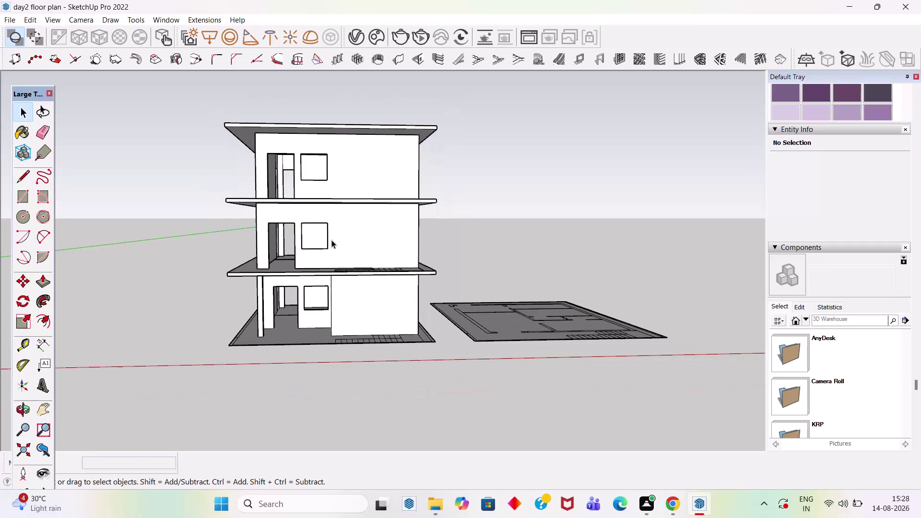
Orbit and zoom in until the ground-floor stair tread lines fill the view.
middle_drag(339, 217, 350, 262)
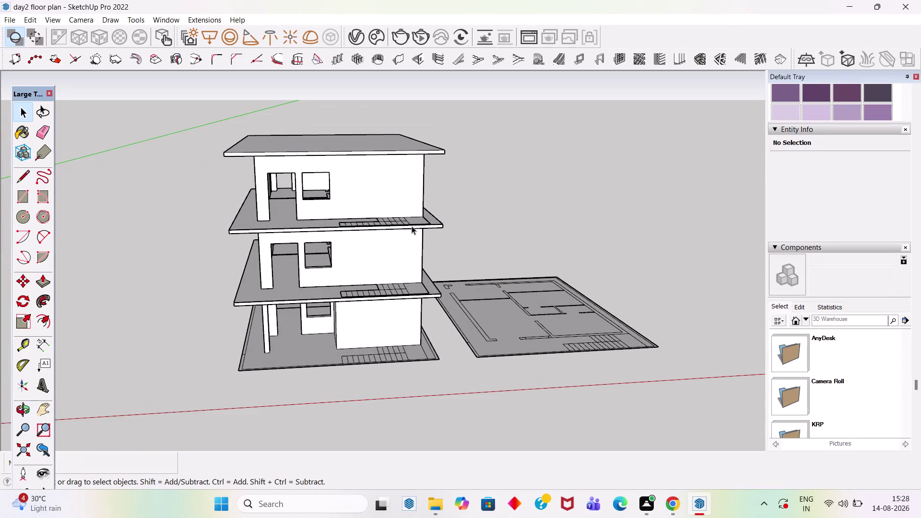
scroll(up, 3)
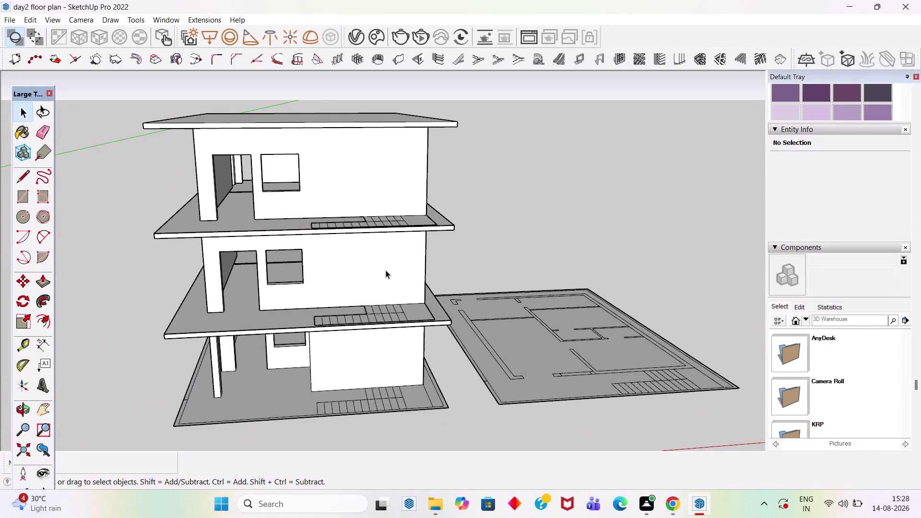
middle_drag(403, 234, 431, 270)
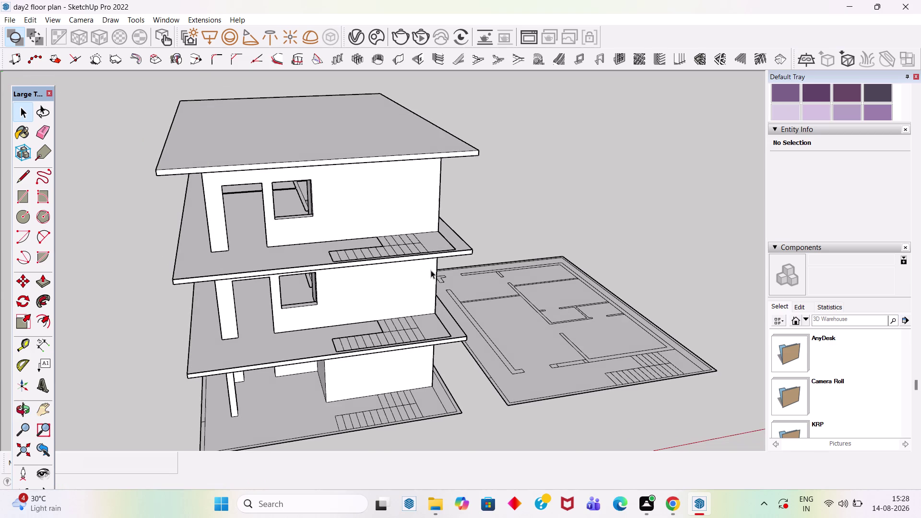
scroll(up, 3)
scroll(up, 3)
scroll(up, 3)
scroll(down, 3)
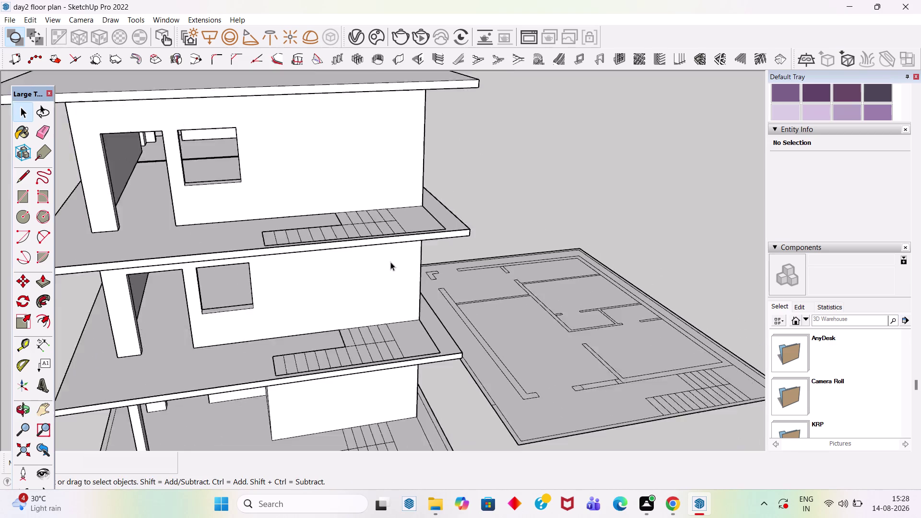
scroll(down, 3)
scroll(down, 3)
scroll(up, 3)
scroll(up, 3)
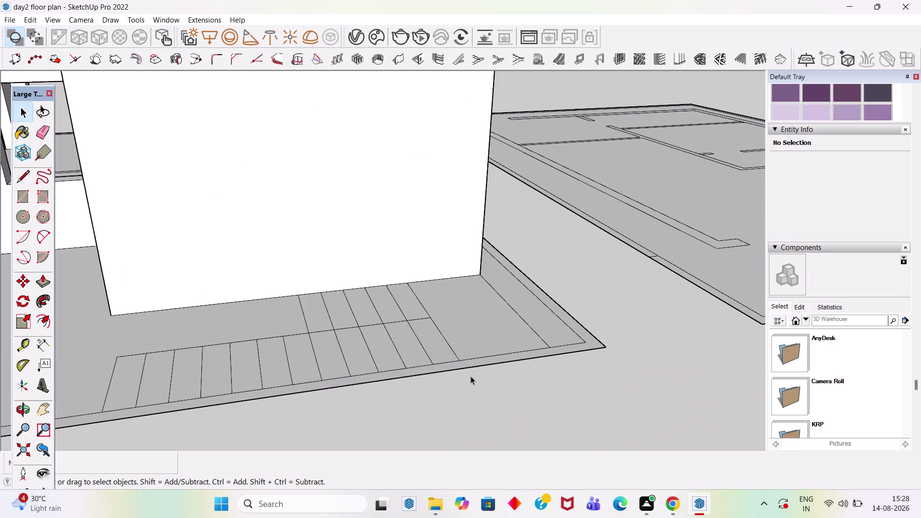
double_click(490, 361)
scroll(up, 3)
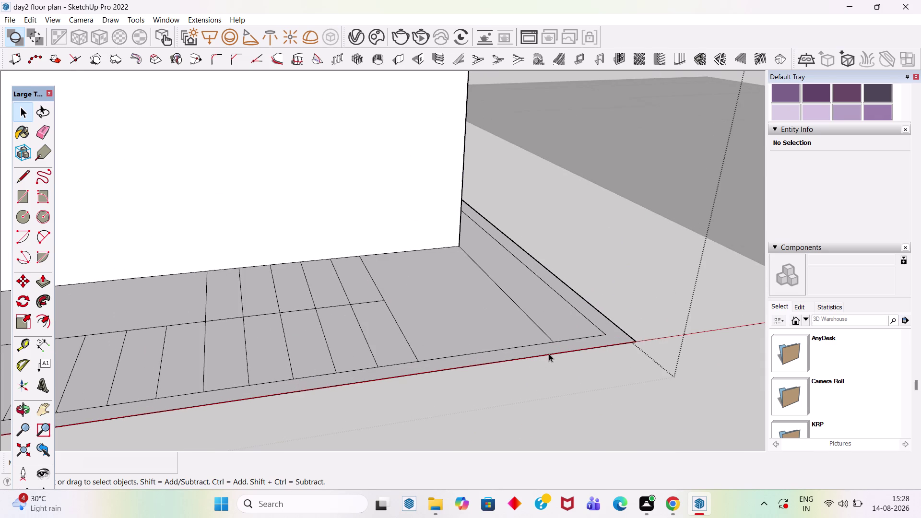
Select the ground-floor slab group, then clear the selection.
key(l)
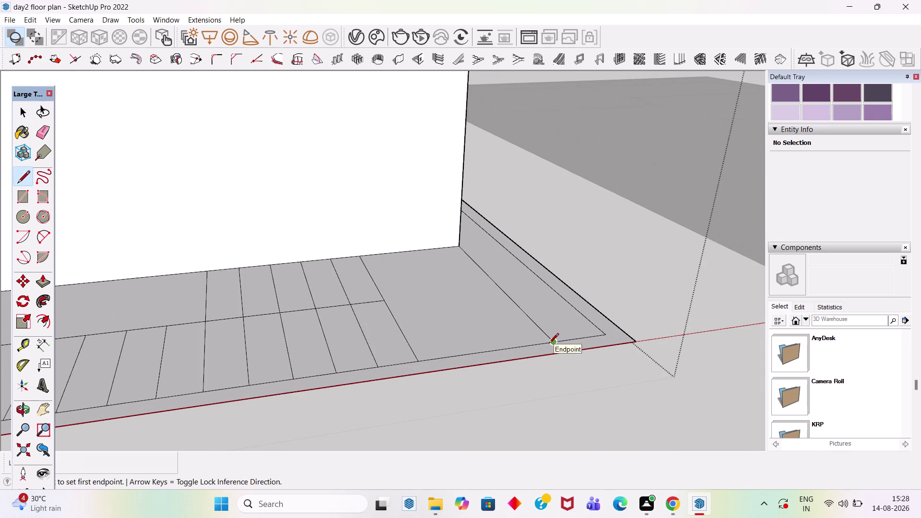
key(space)
scroll(down, 3)
click(493, 398)
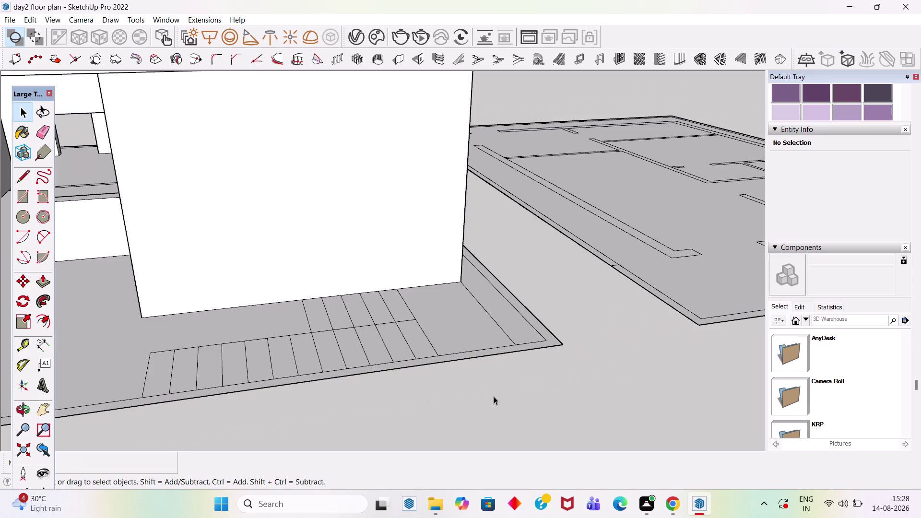
scroll(up, 3)
click(414, 347)
scroll(down, 3)
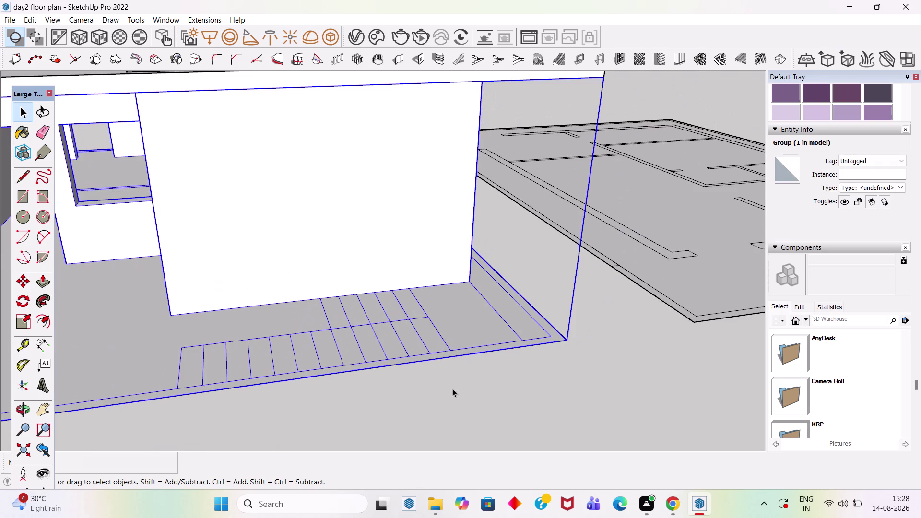
click(452, 388)
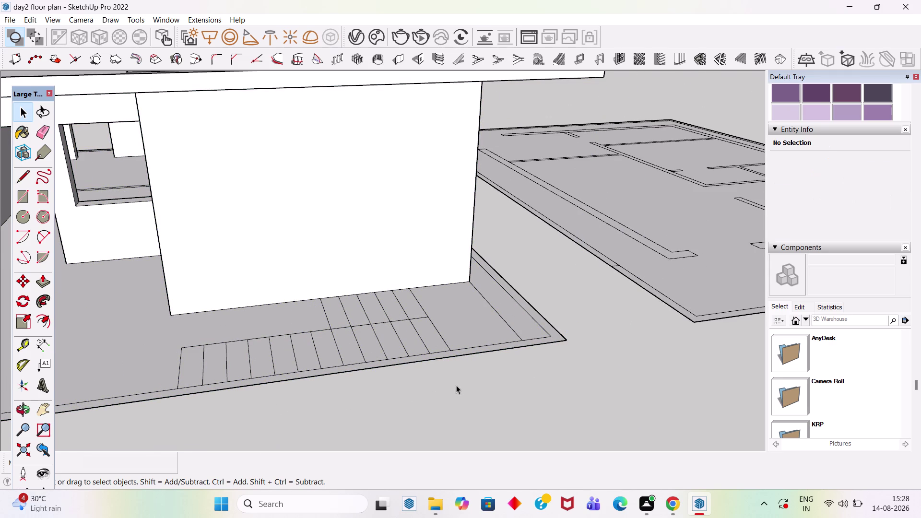
Draw a rectangle over the first tread and push/pull it up 7".
key(r)
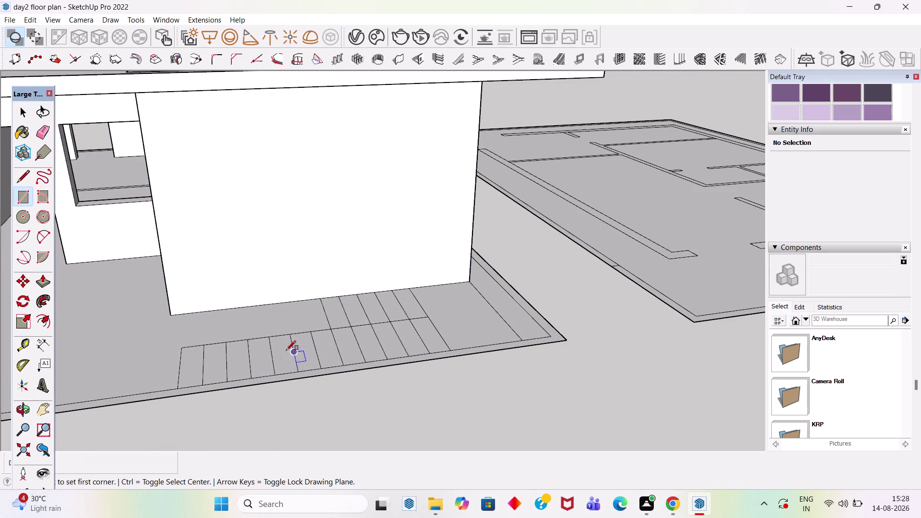
click(175, 388)
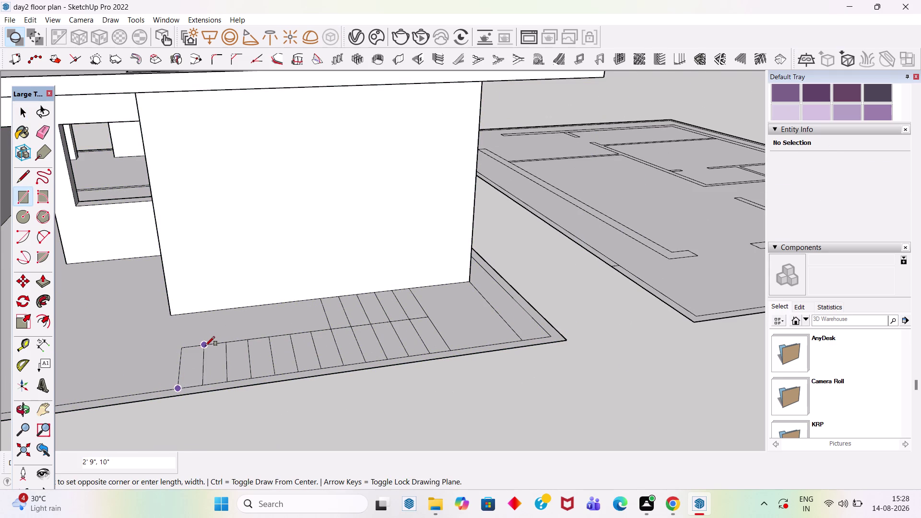
click(205, 346)
key(space)
key(p)
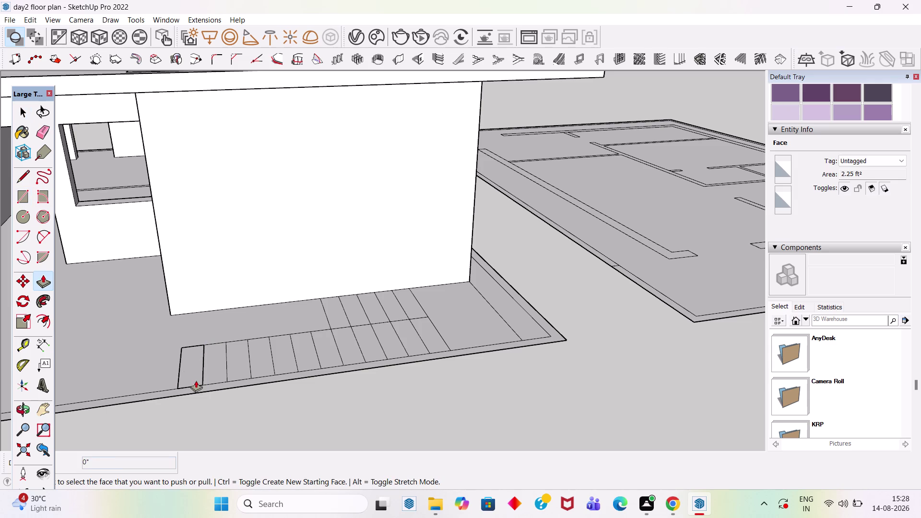
click(196, 380)
key(ctrl+z)
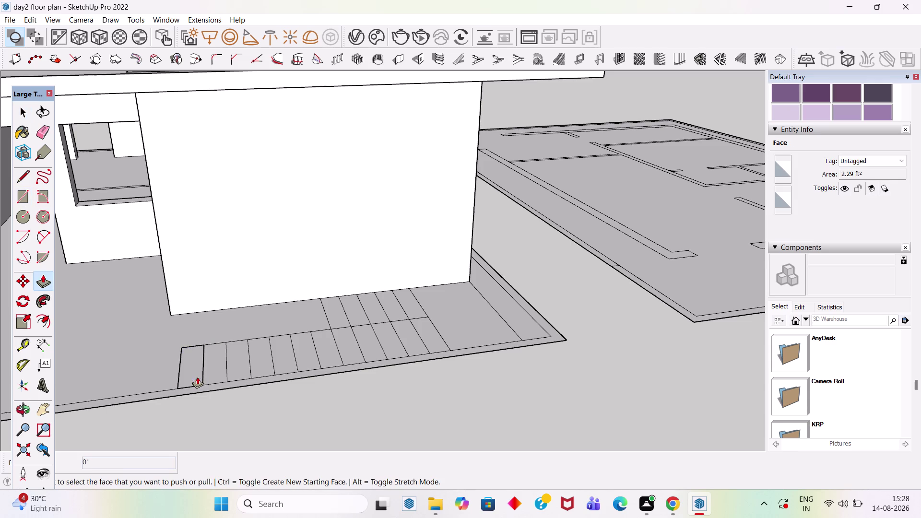
click(197, 382)
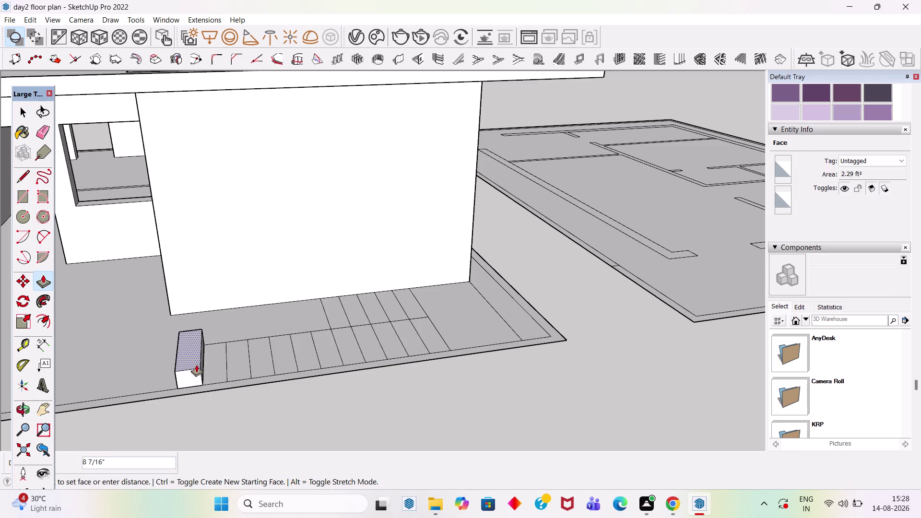
text(7")
key(Return)
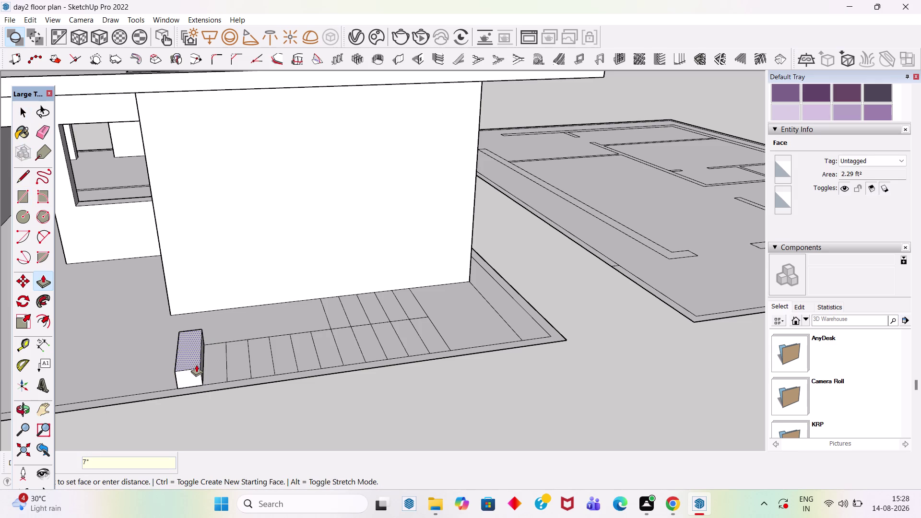
Select the whole step block and make it a group.
key(space)
triple_click(192, 373)
right_click(192, 372)
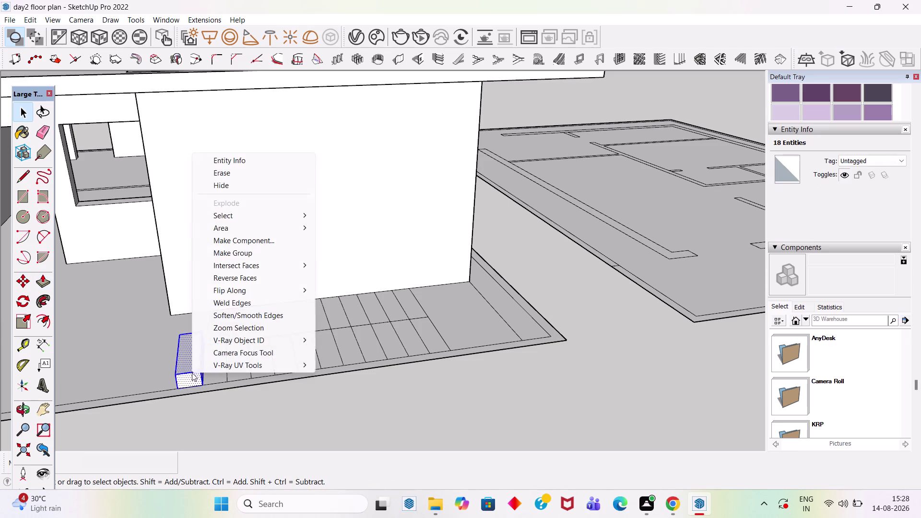
click(239, 255)
scroll(up, 3)
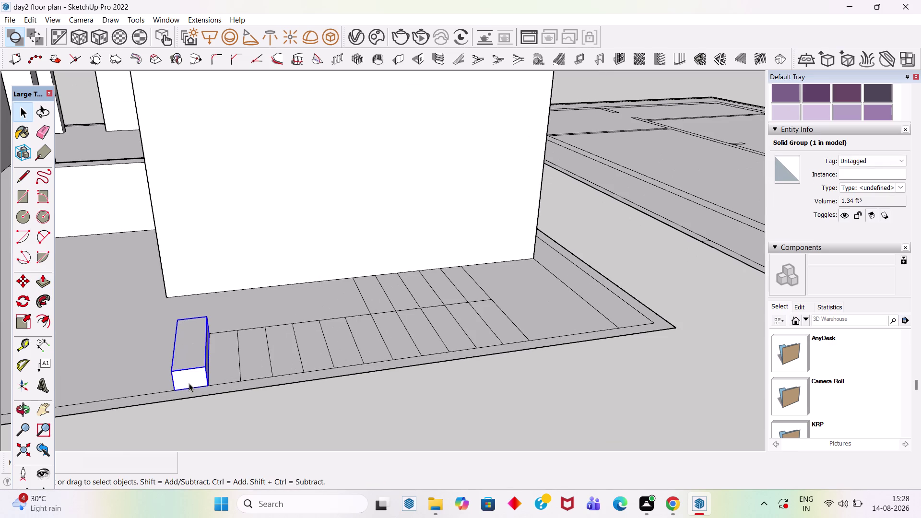
Try a first copy of the step block to the next step, then undo the misplaced copy.
key(m)
click(173, 388)
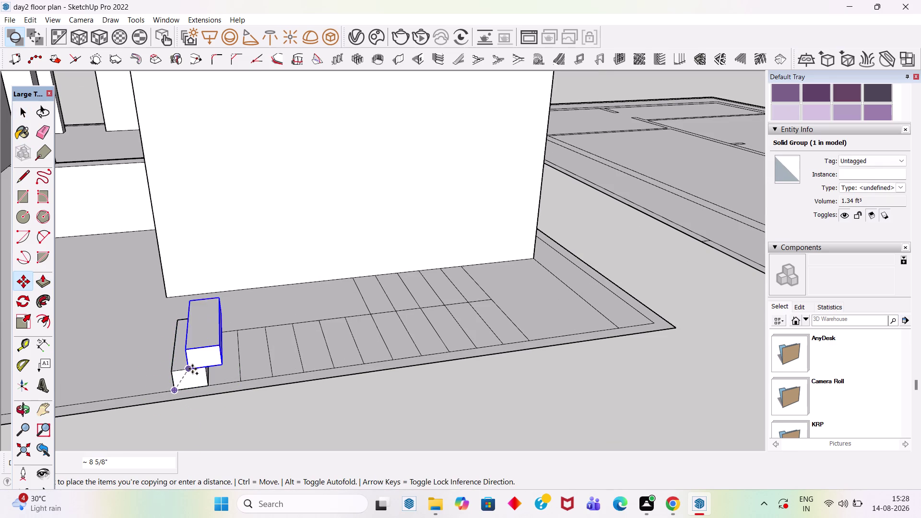
click(204, 368)
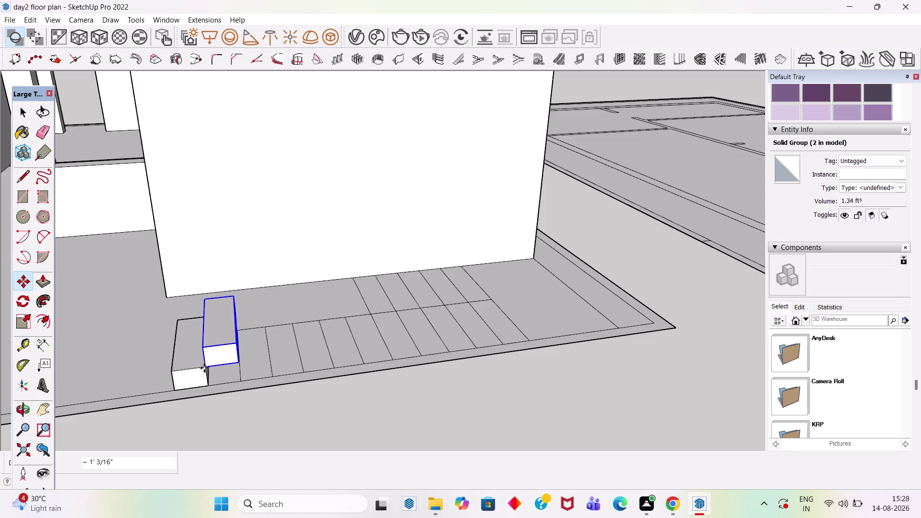
text(11)
key(Return)
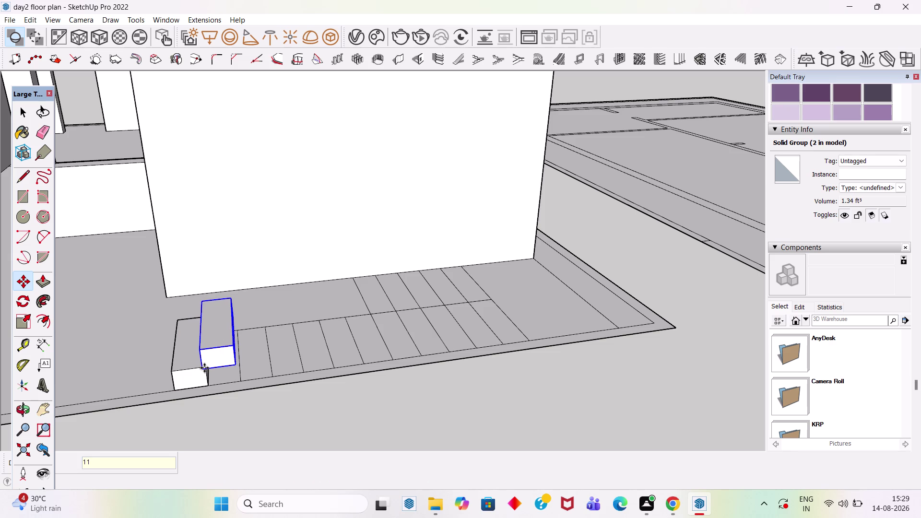
scroll(down, 3)
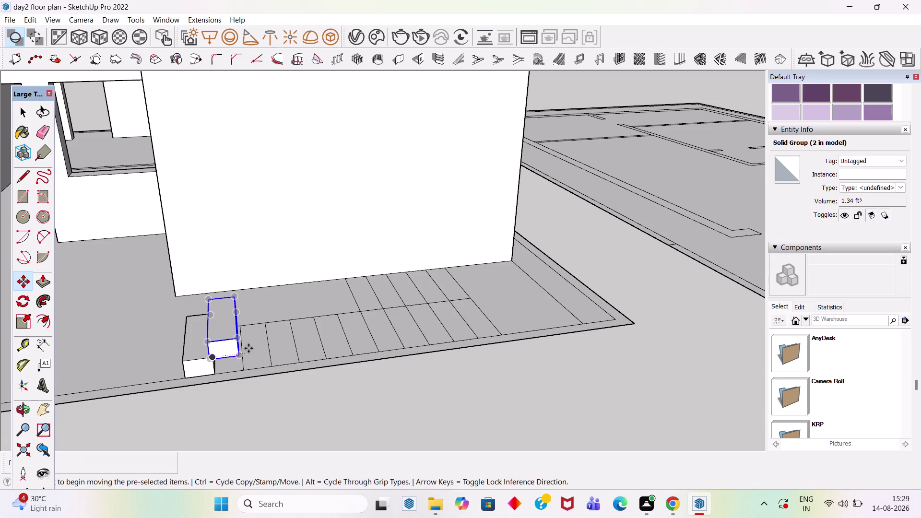
key(ctrl+z)
key(space)
click(203, 368)
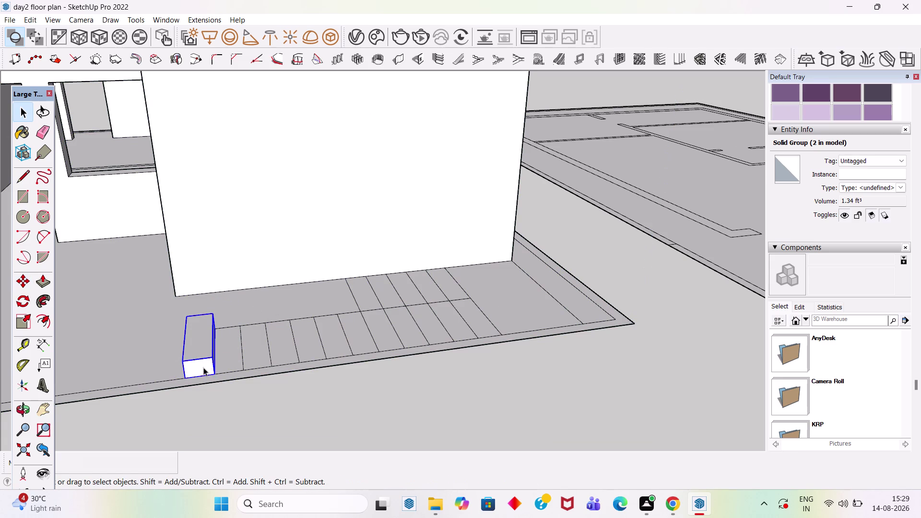
Copy the step block from its bottom corner to the next step's corner, arrayed *11.
key(m)
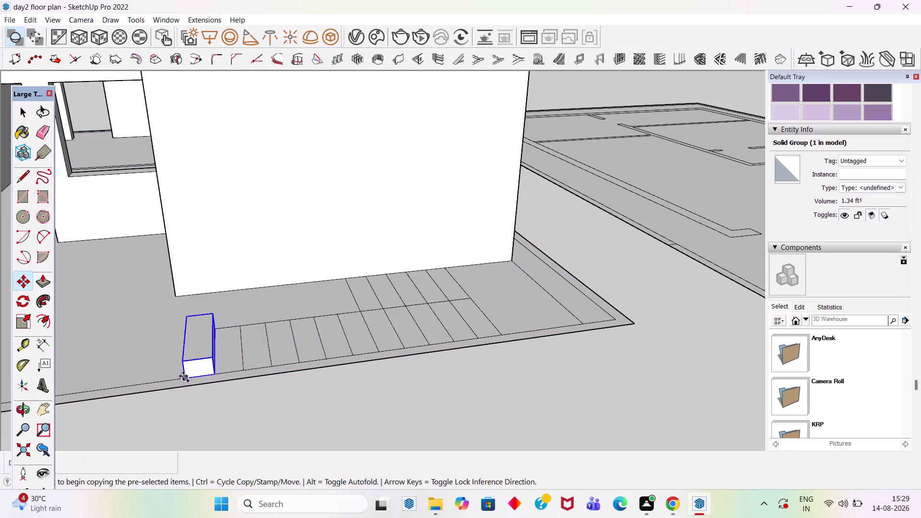
click(184, 379)
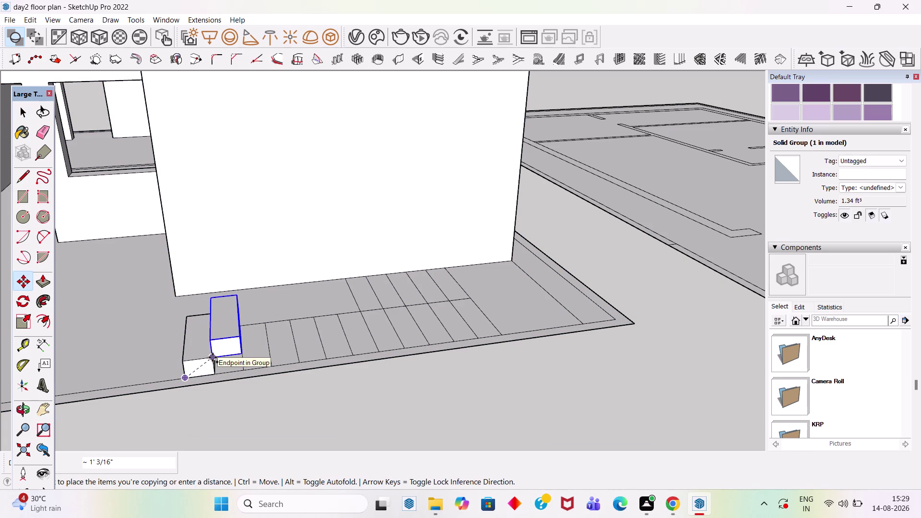
click(213, 357)
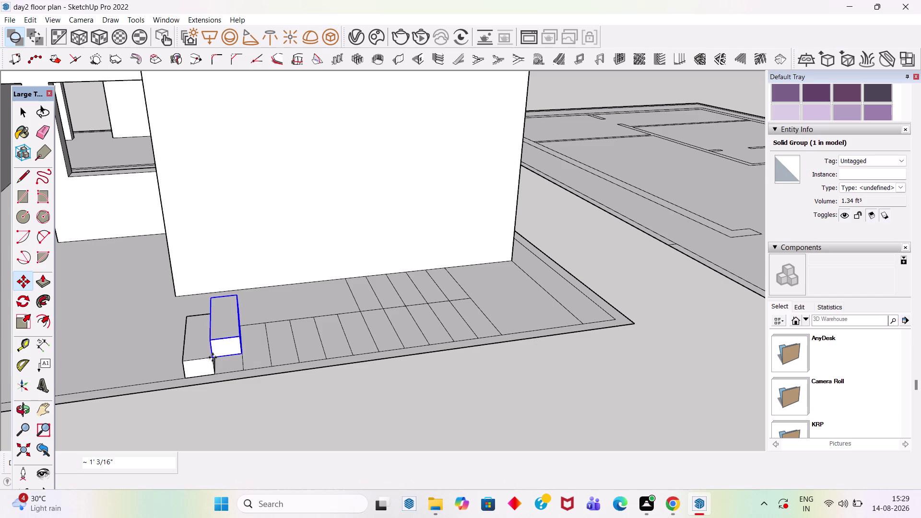
key(asterisk)
text(11)
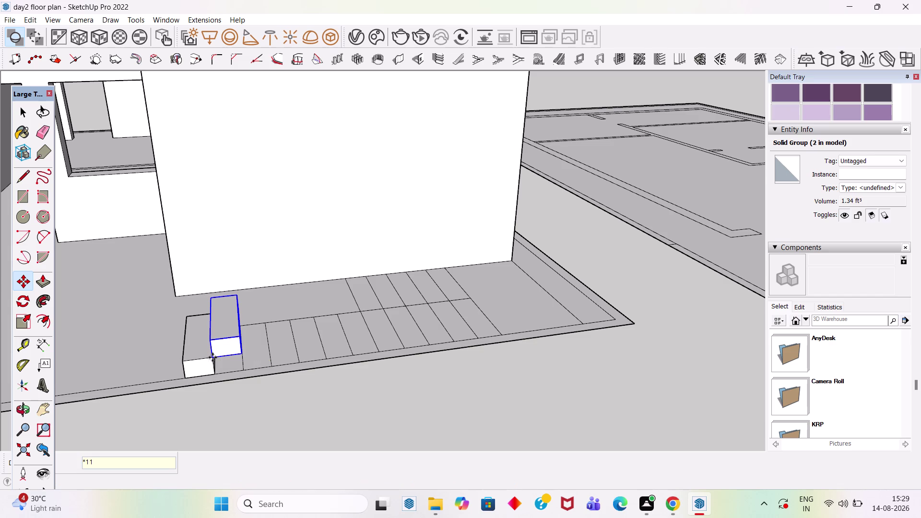
key(Return)
scroll(down, 3)
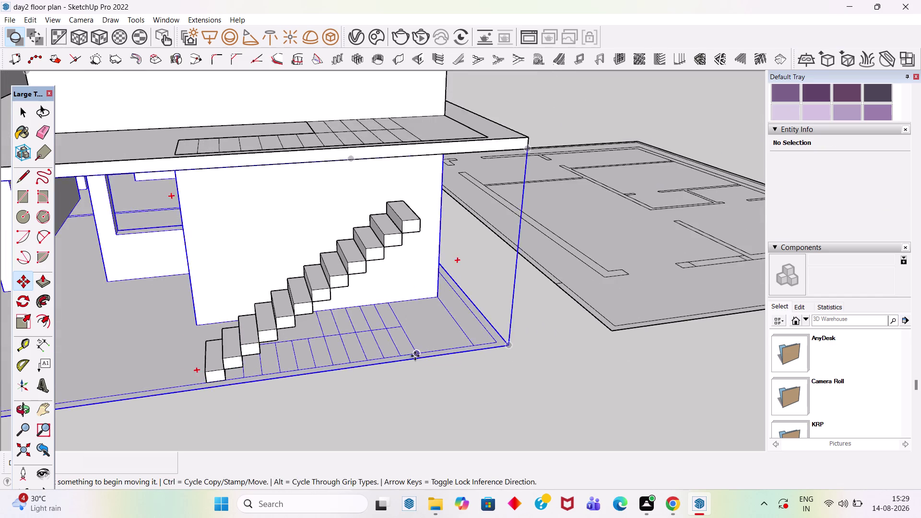
middle_drag(414, 355, 341, 248)
scroll(up, 3)
key(space)
scroll(down, 3)
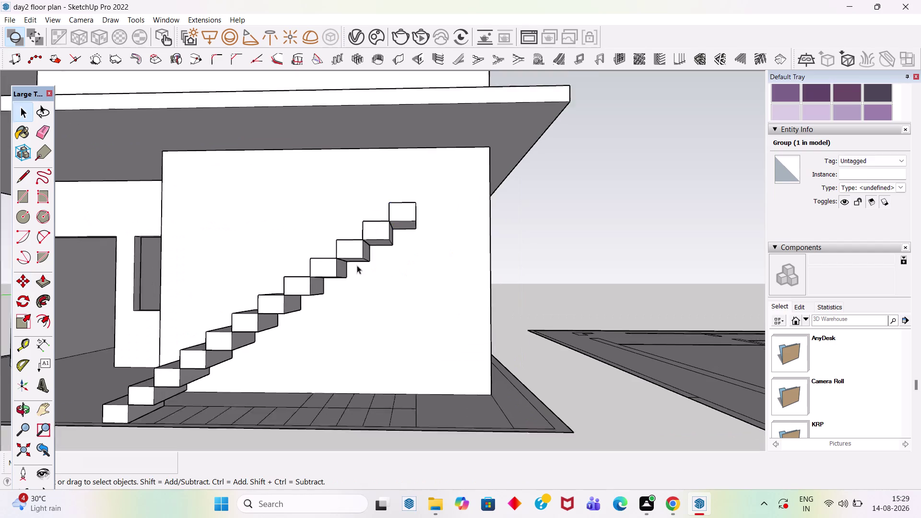
scroll(down, 3)
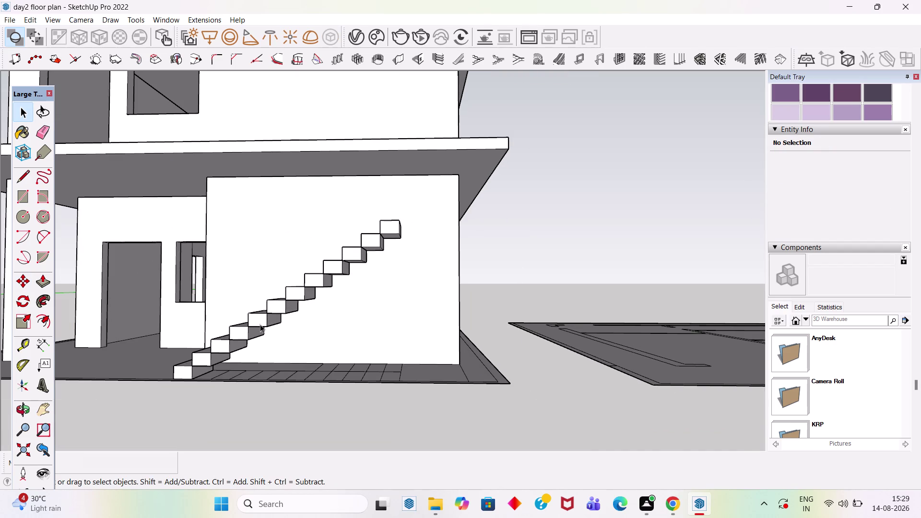
scroll(up, 3)
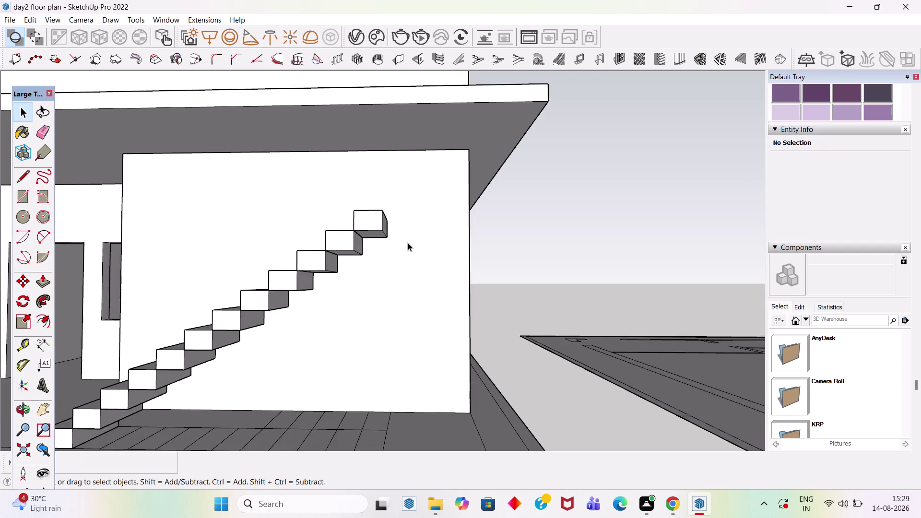
scroll(up, 3)
click(378, 227)
middle_drag(422, 220, 312, 254)
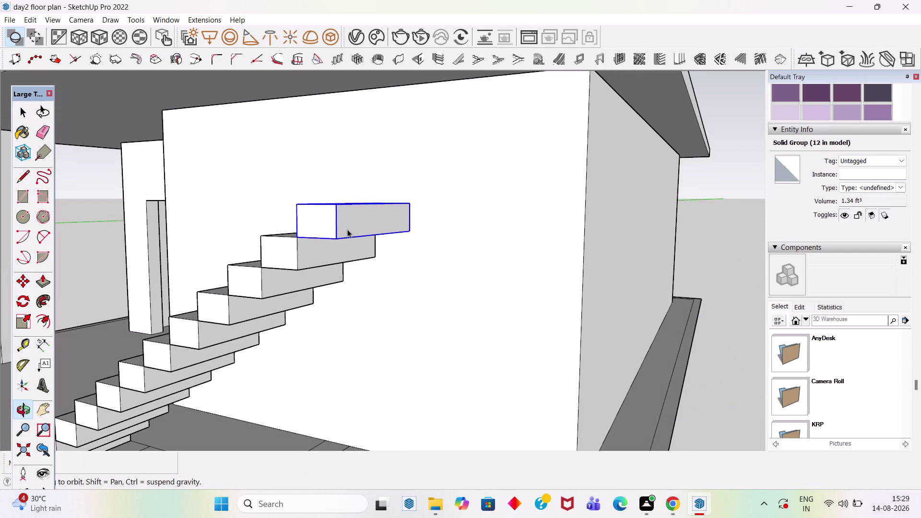
Inside the top step group, pull its end face out 3'.
double_click(348, 230)
click(366, 225)
key(p)
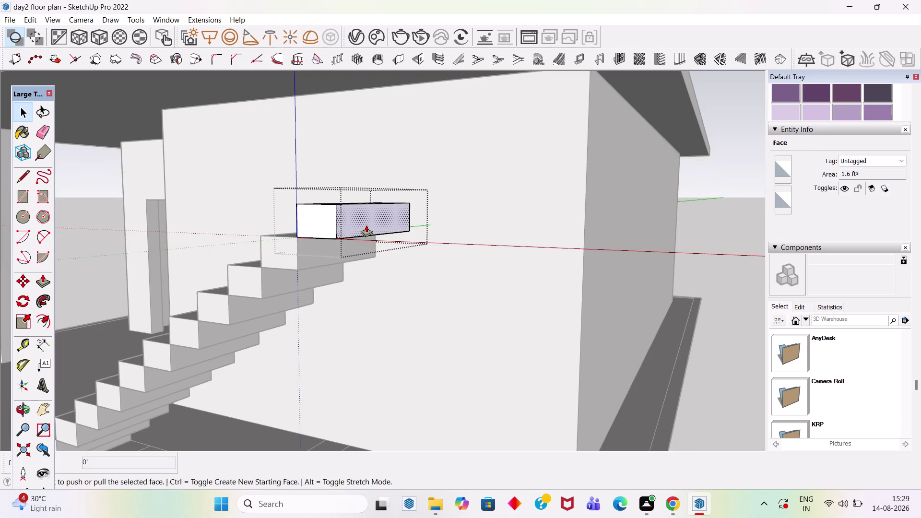
click(366, 225)
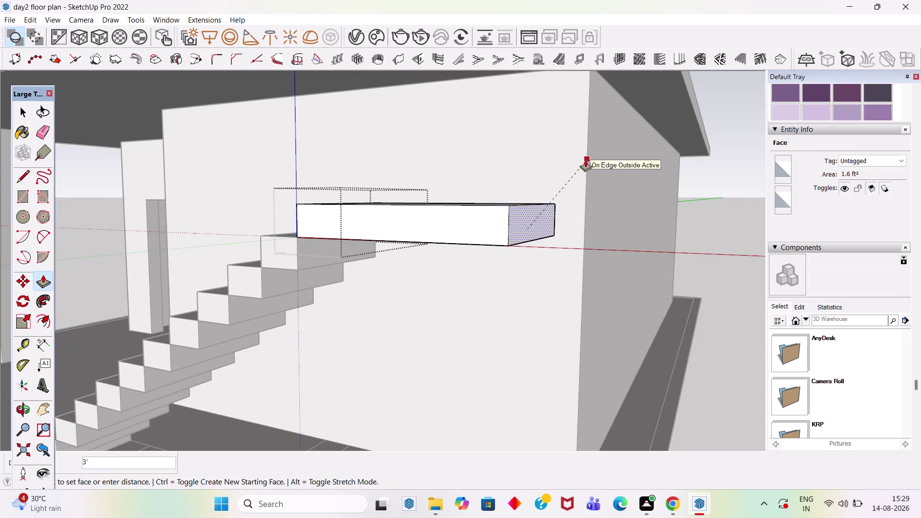
click(585, 160)
key(space)
scroll(down, 3)
Pull the extended step's side face out 2'6" to form the landing.
middle_drag(563, 271, 338, 277)
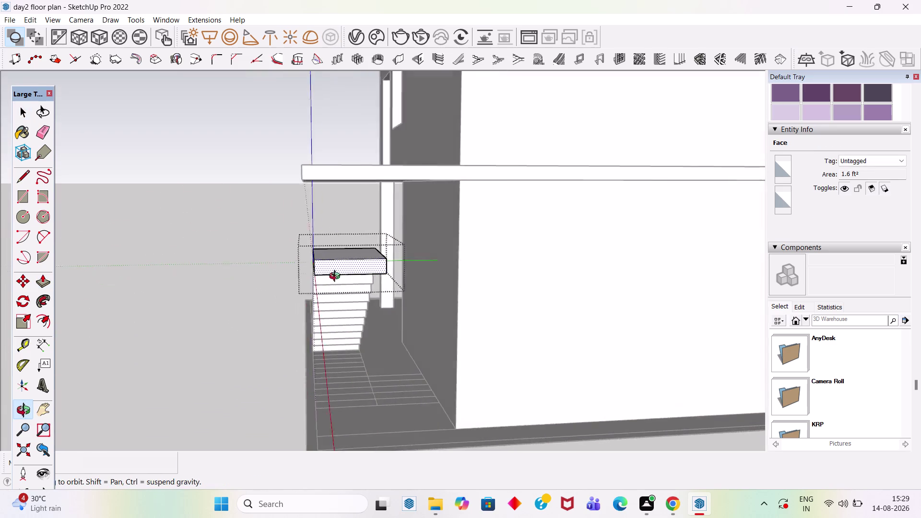
middle_drag(338, 277, 331, 277)
scroll(up, 3)
middle_drag(446, 273, 379, 256)
scroll(up, 3)
click(263, 254)
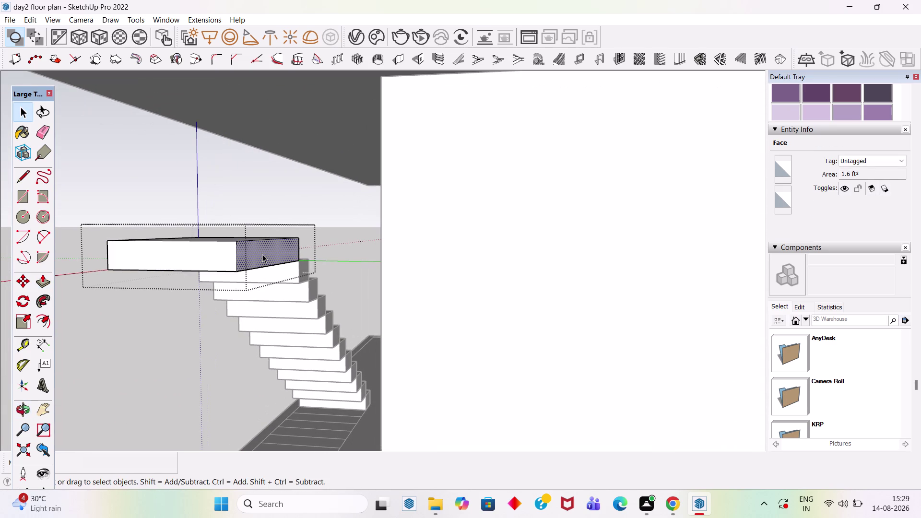
key(p)
click(264, 253)
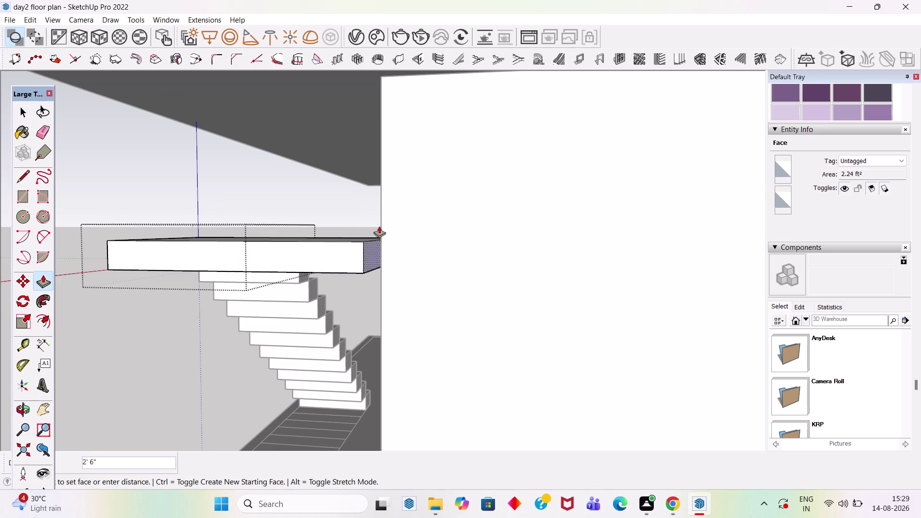
click(382, 220)
key(space)
scroll(down, 3)
scroll(up, 3)
Close the landing group and orbit out to view the whole stair from the front.
middle_drag(517, 327, 714, 344)
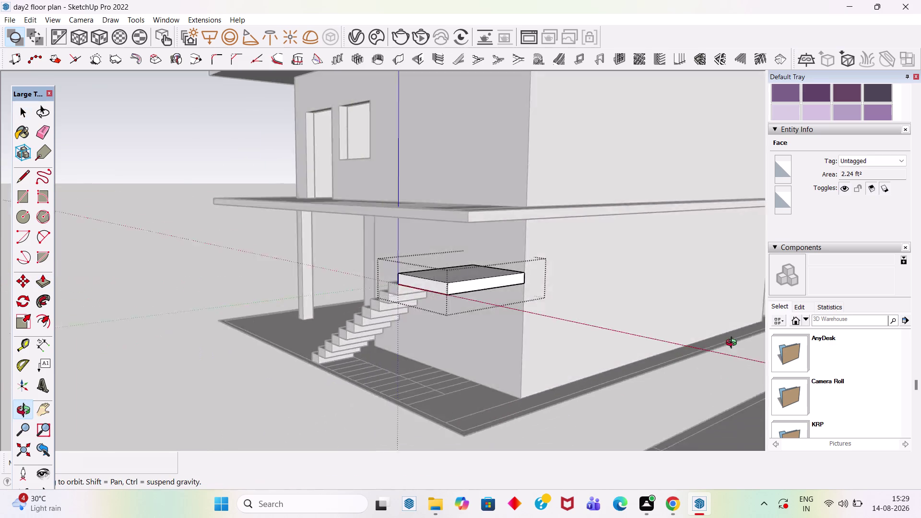
middle_drag(715, 345, 781, 325)
click(628, 391)
middle_drag(488, 294, 651, 286)
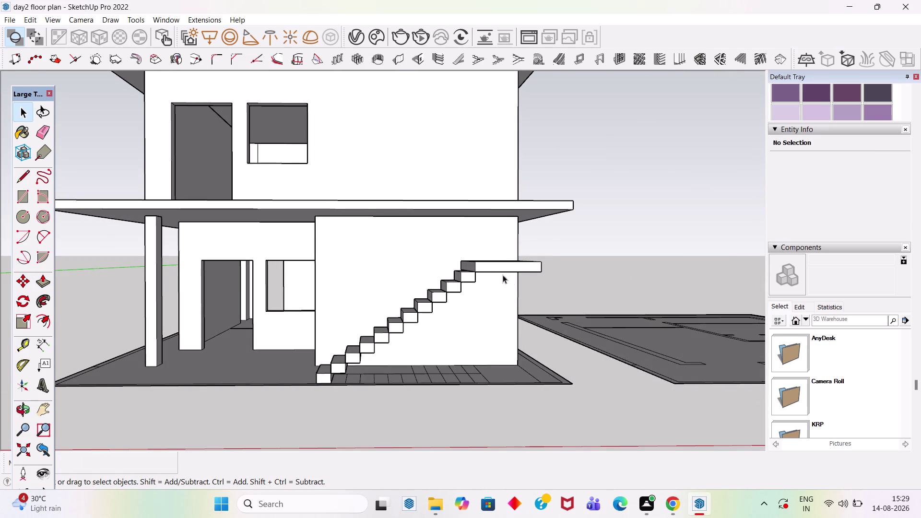
Copy the step below the landing onto the landing as a new block step.
scroll(up, 3)
middle_drag(479, 252, 500, 360)
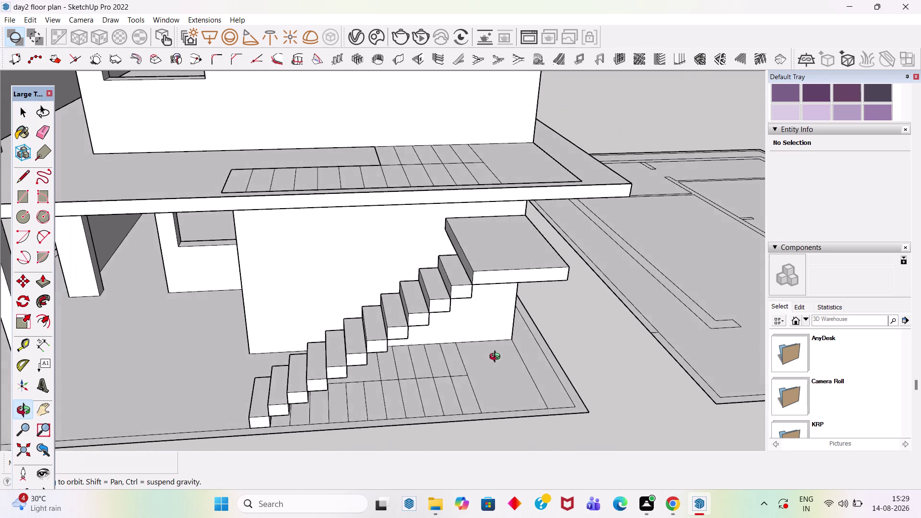
middle_drag(501, 360, 488, 352)
click(462, 294)
scroll(up, 3)
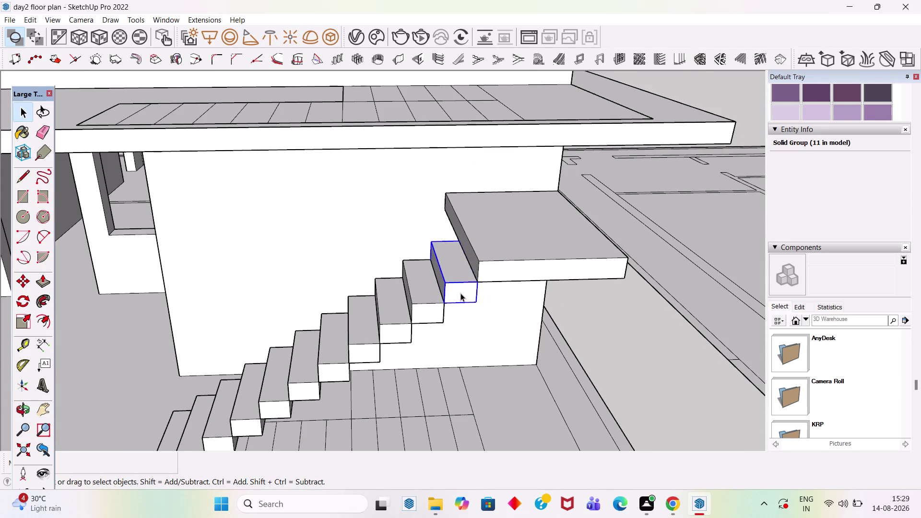
key(m)
scroll(up, 3)
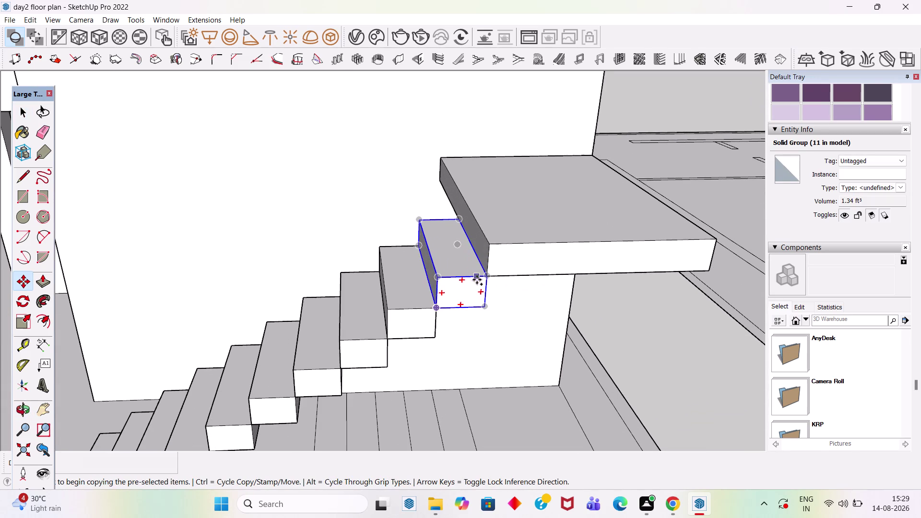
middle_drag(478, 280, 705, 270)
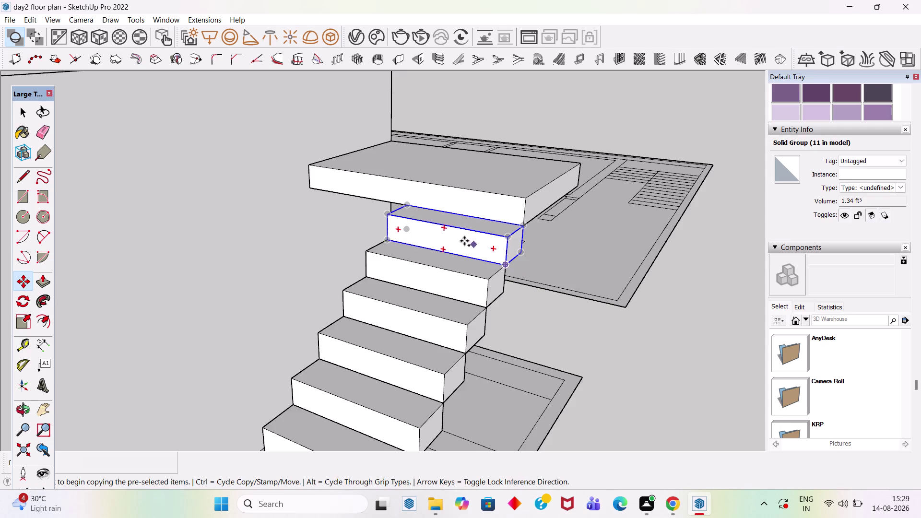
middle_drag(539, 222, 131, 229)
scroll(down, 3)
middle_drag(495, 307, 403, 268)
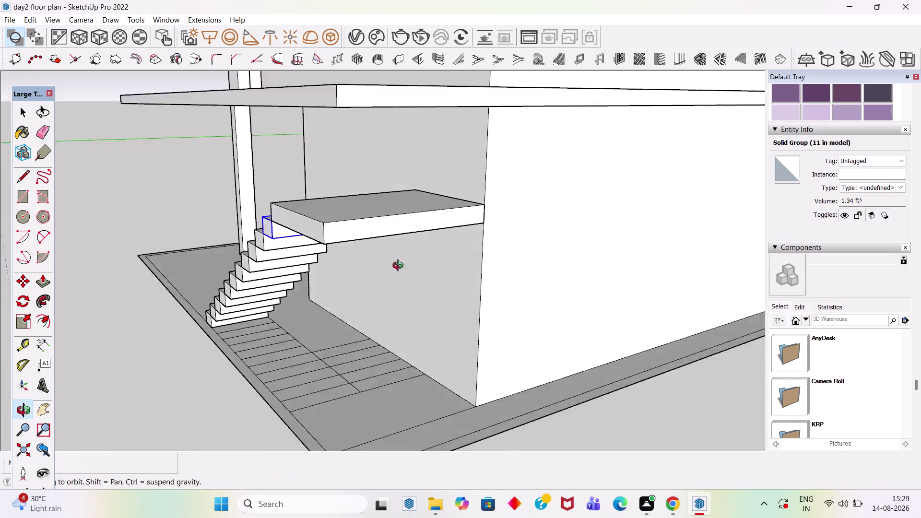
middle_drag(403, 268, 361, 224)
click(340, 220)
middle_drag(366, 181, 457, 300)
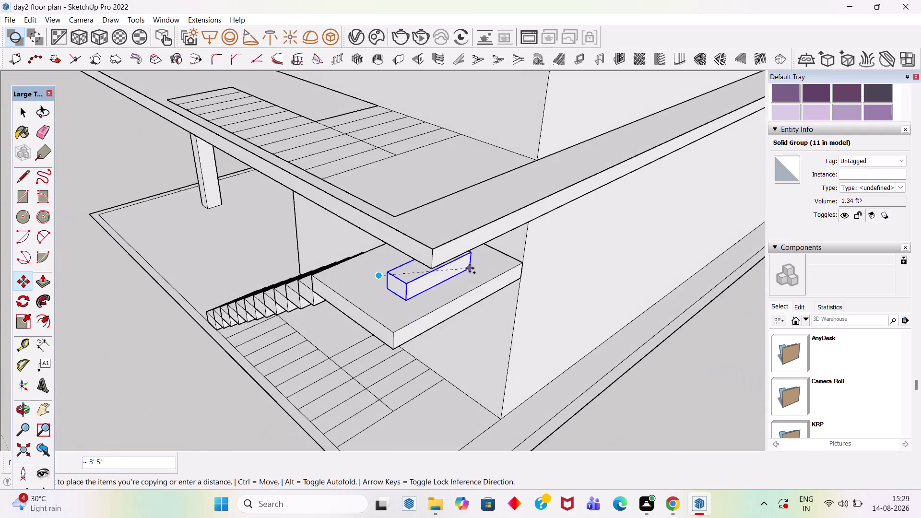
scroll(up, 3)
middle_drag(450, 257, 395, 221)
scroll(up, 3)
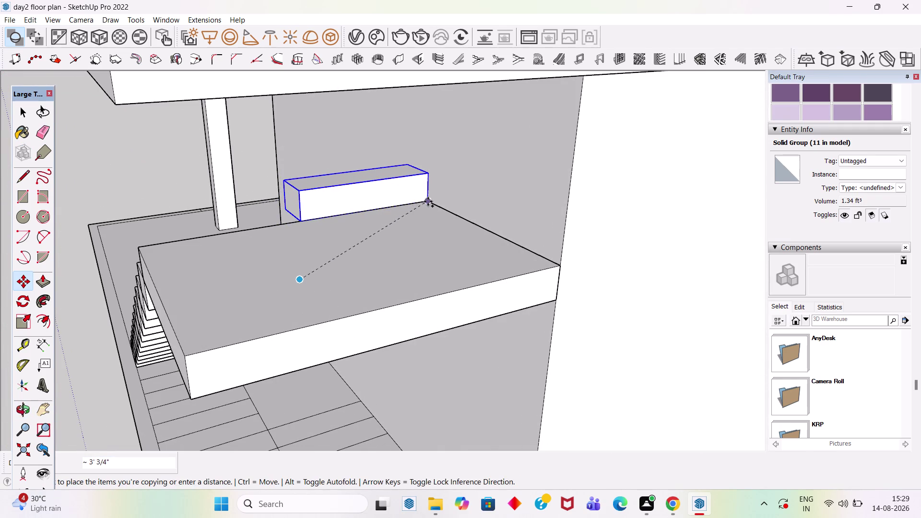
click(427, 202)
Copy the new step one riser higher and array it *4 to build the upper flight.
middle_drag(458, 252, 788, 229)
scroll(up, 3)
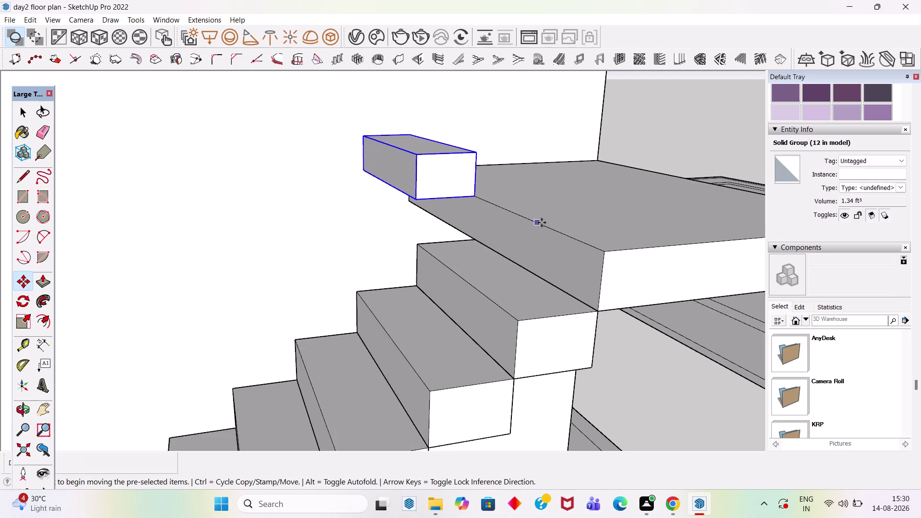
middle_drag(581, 237, 868, 206)
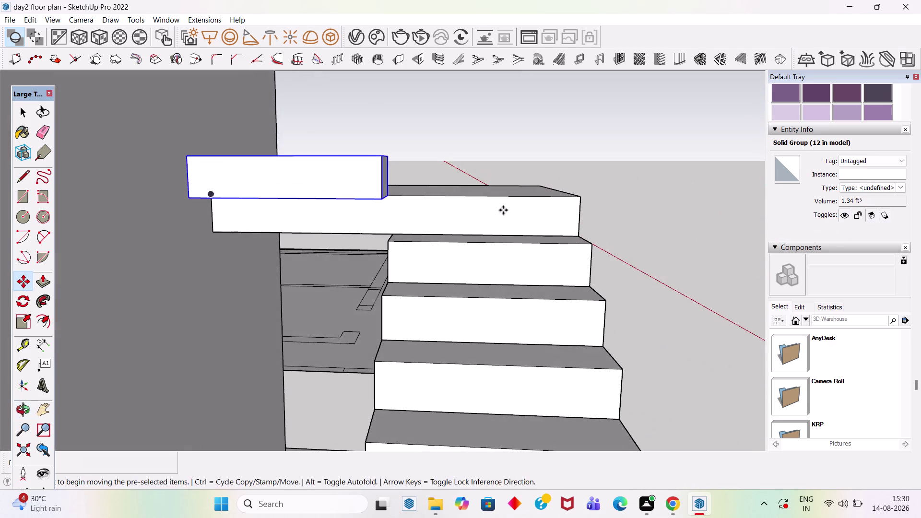
middle_drag(464, 213, 189, 254)
scroll(down, 3)
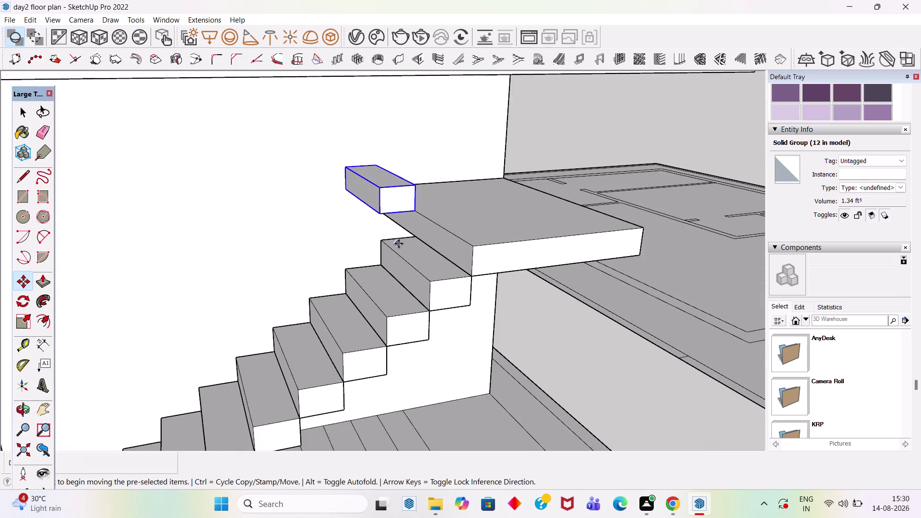
middle_drag(415, 256, 309, 243)
scroll(up, 3)
key(m)
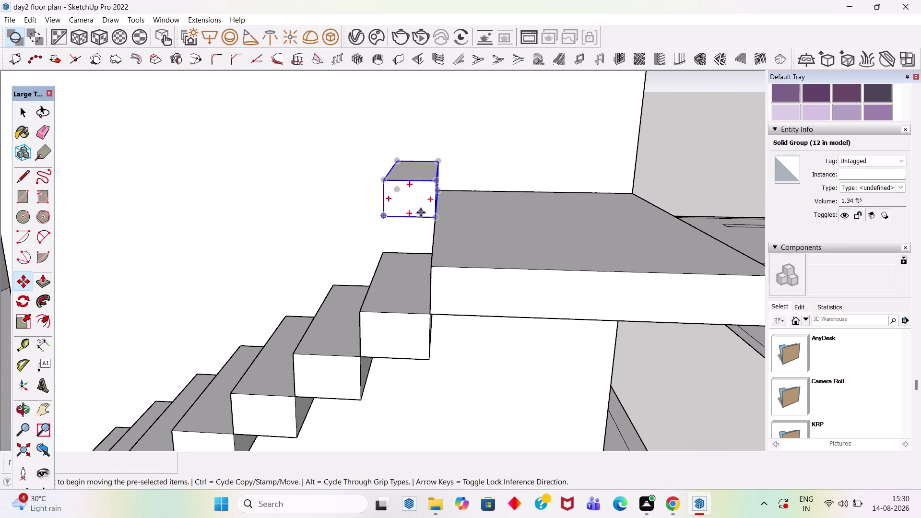
click(436, 217)
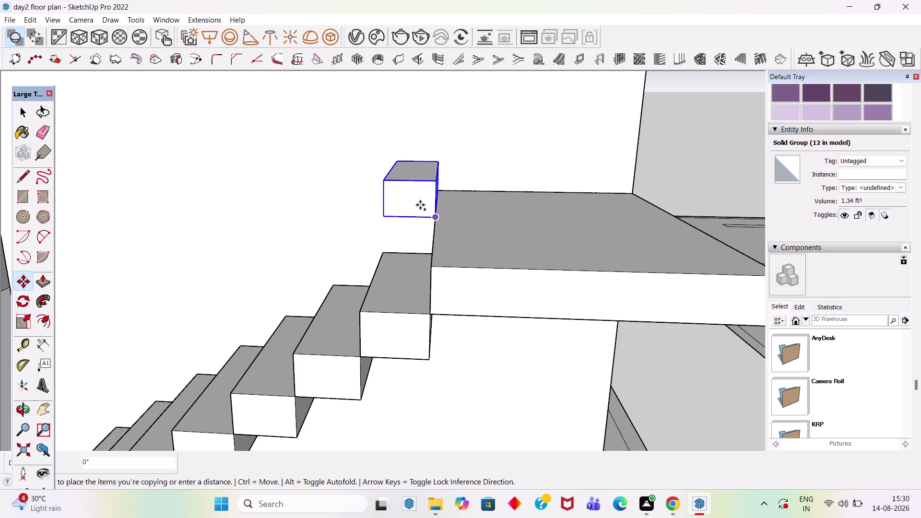
click(383, 177)
key(asterisk)
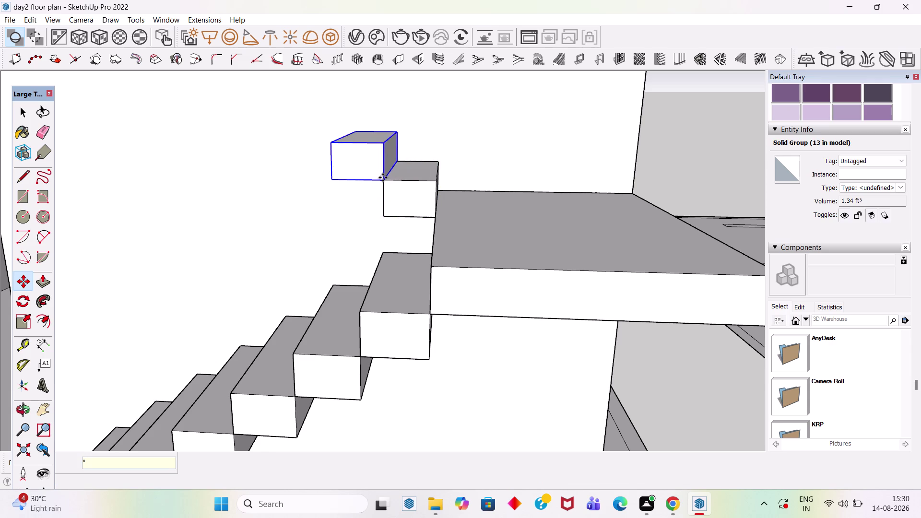
key(4)
key(Return)
Copy the topmost step into one extra block at the top of the upper flight.
scroll(down, 3)
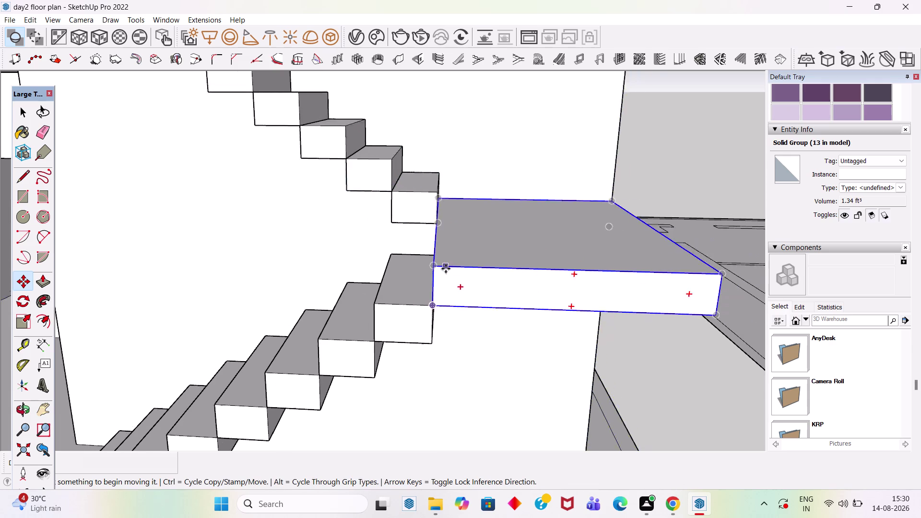
scroll(down, 3)
middle_drag(426, 254, 694, 182)
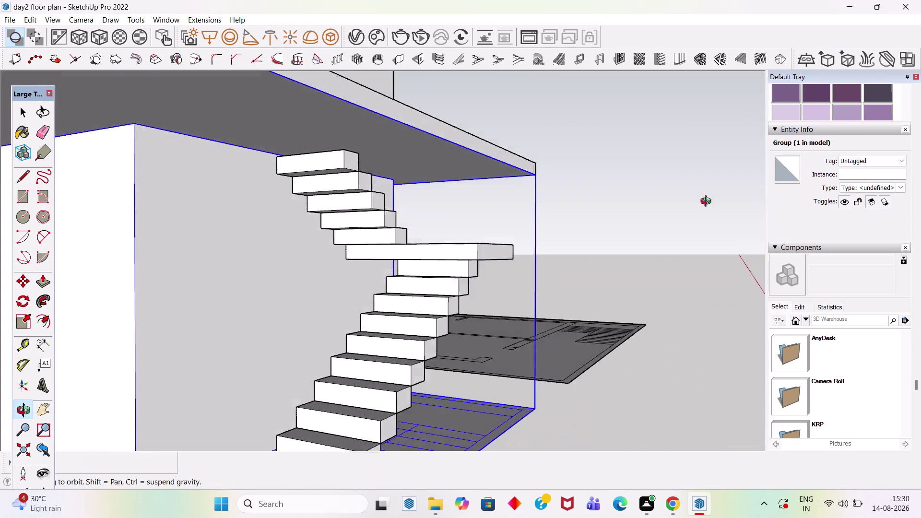
middle_drag(694, 183, 720, 235)
scroll(up, 3)
middle_drag(386, 171, 384, 200)
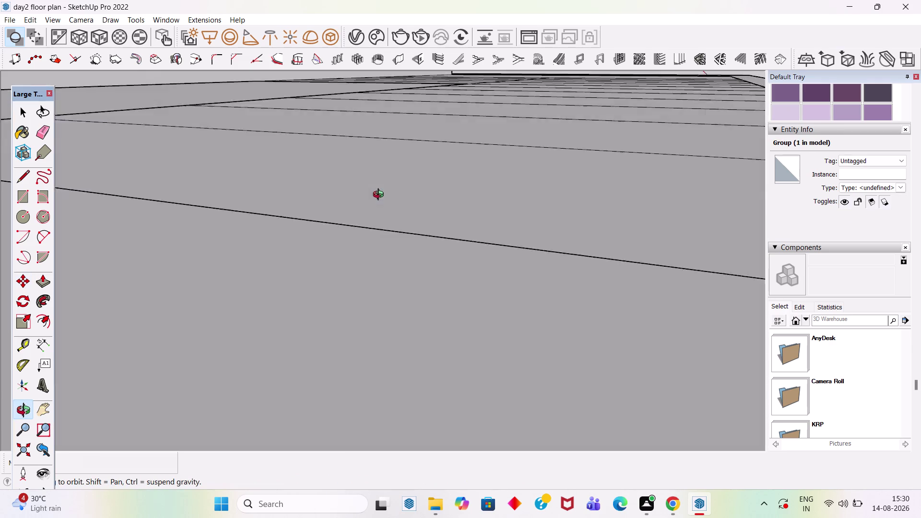
middle_drag(385, 200, 160, 181)
scroll(down, 3)
key(space)
scroll(down, 3)
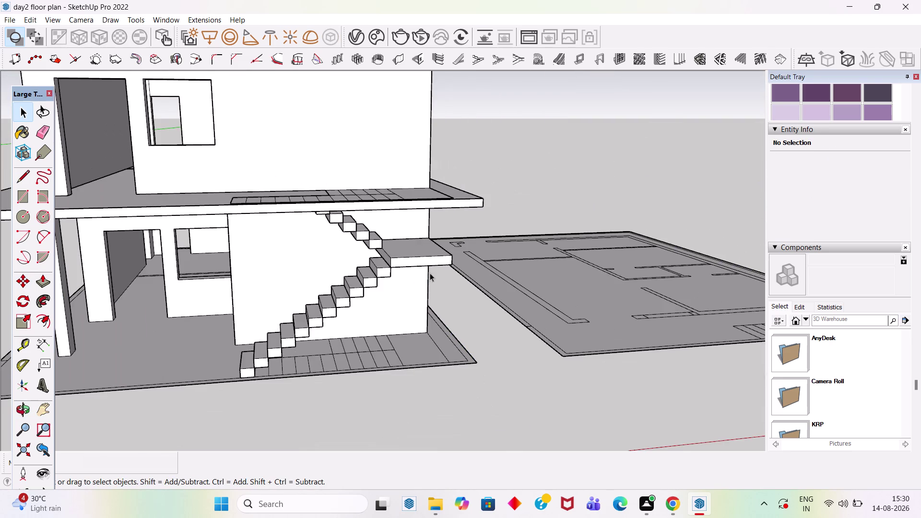
scroll(down, 3)
middle_drag(441, 293, 299, 234)
scroll(up, 3)
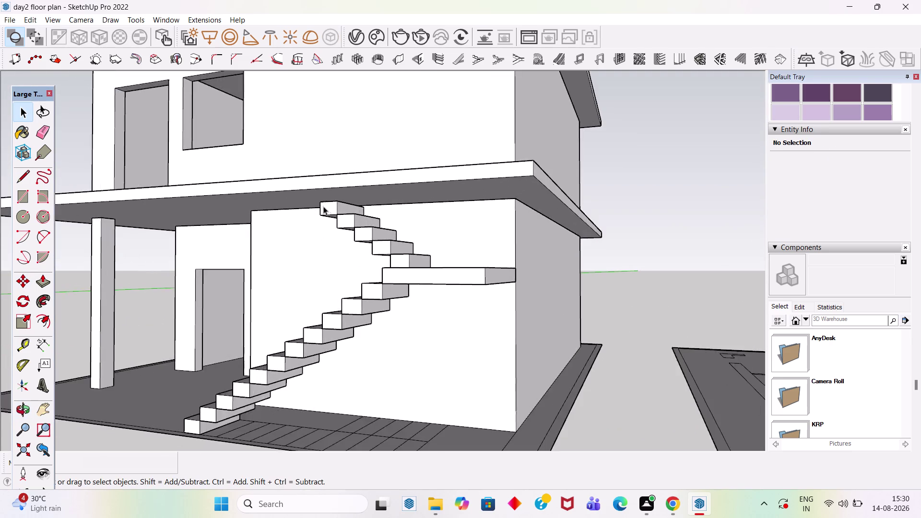
scroll(up, 3)
middle_drag(362, 177, 362, 280)
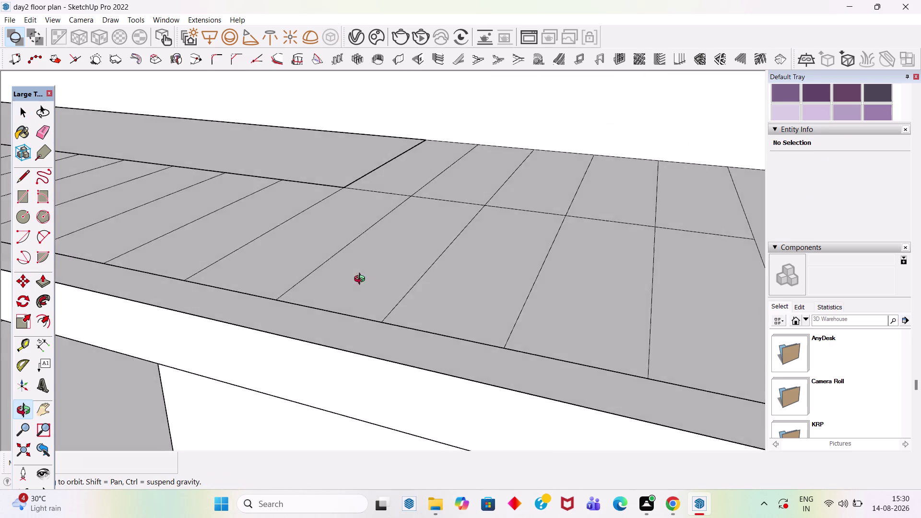
middle_drag(362, 280, 437, 202)
scroll(up, 3)
click(339, 236)
key(m)
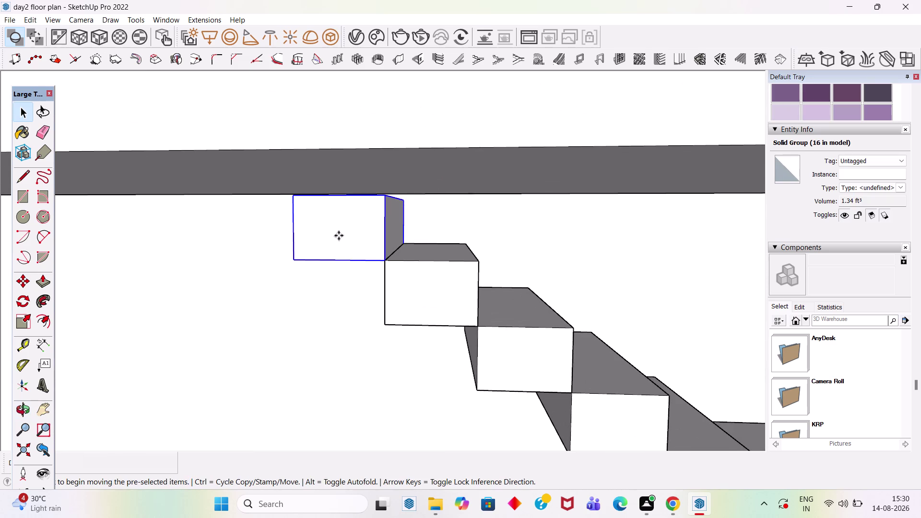
click(386, 263)
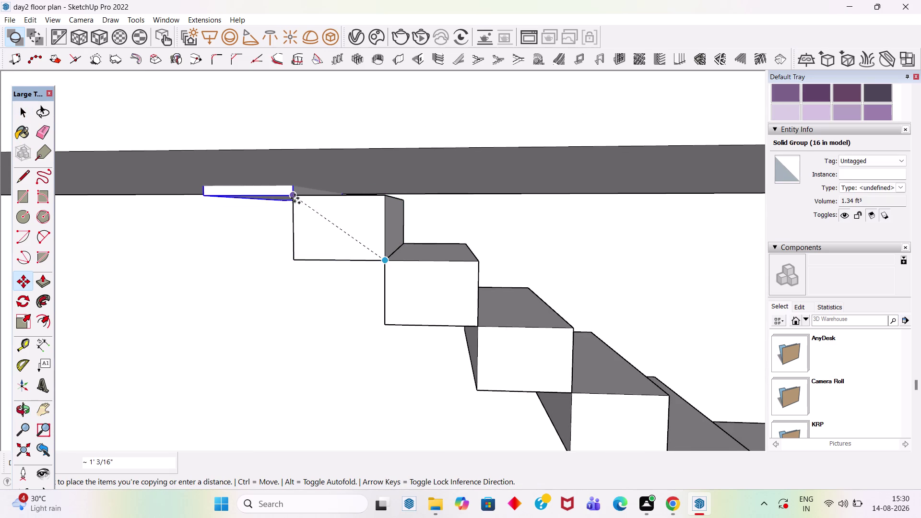
click(293, 196)
Orbit around both flights to confirm the new top step meets the slab, then return to Select.
scroll(down, 3)
middle_drag(391, 241, 411, 304)
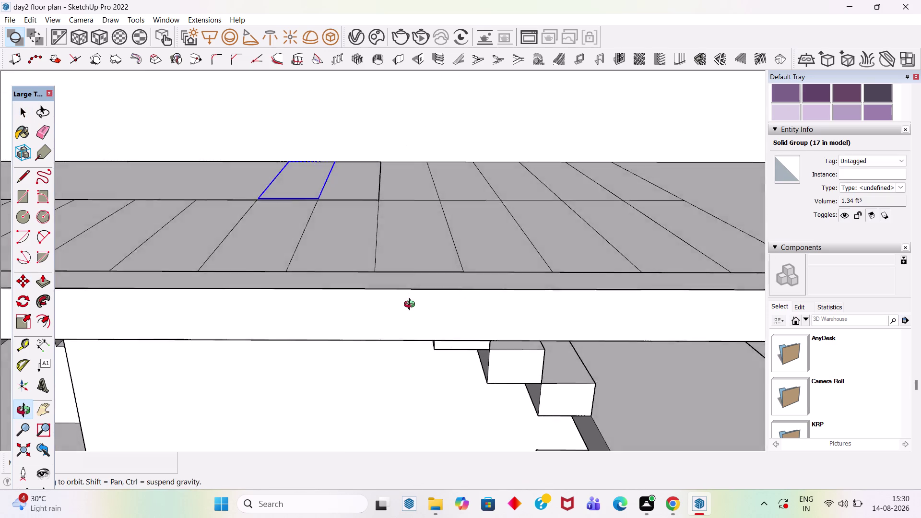
middle_drag(411, 304, 382, 201)
scroll(down, 3)
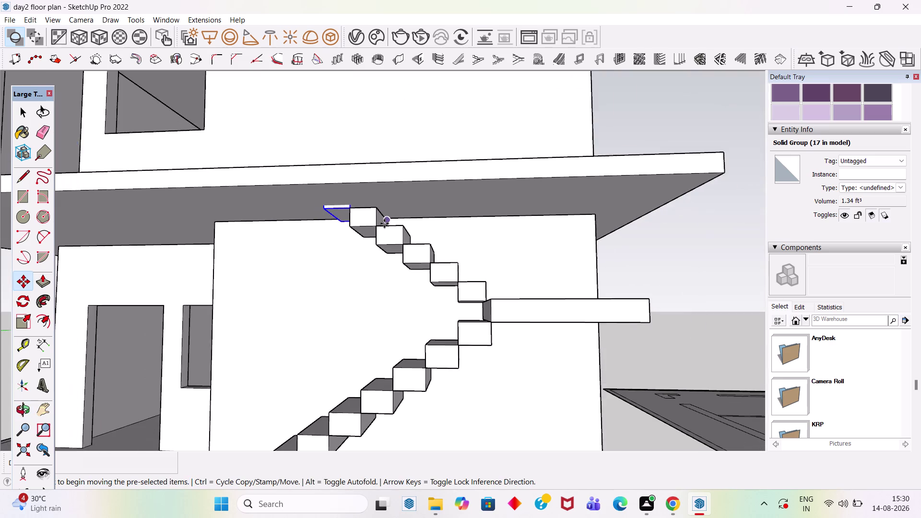
scroll(down, 3)
middle_drag(387, 248, 489, 255)
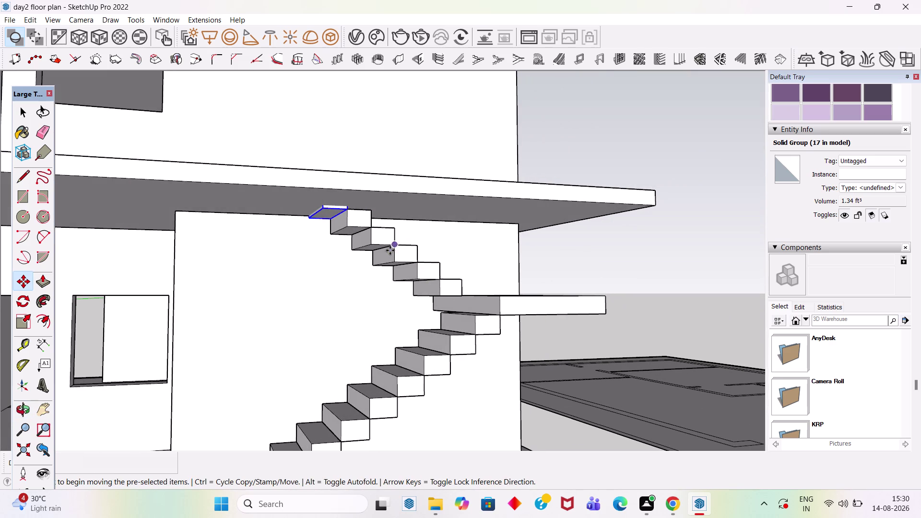
middle_drag(342, 219, 448, 281)
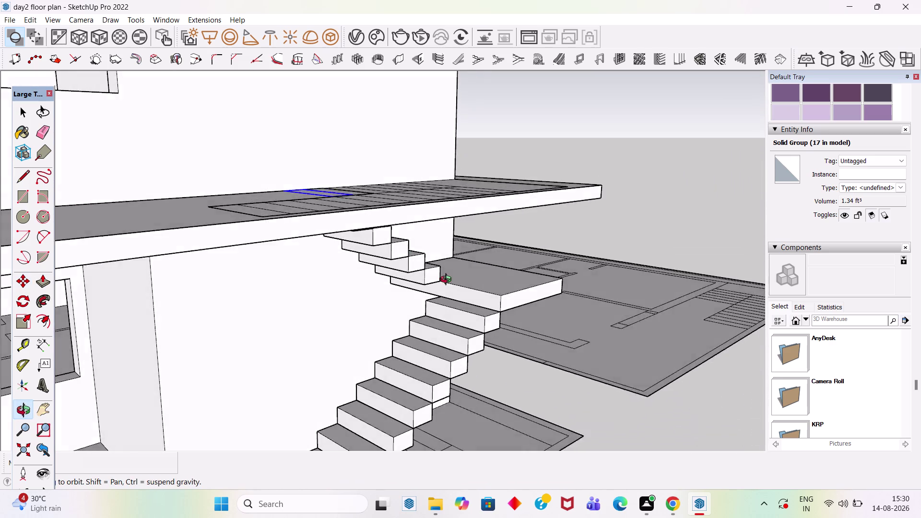
middle_drag(447, 280, 429, 268)
scroll(down, 3)
middle_drag(394, 300, 249, 313)
scroll(up, 3)
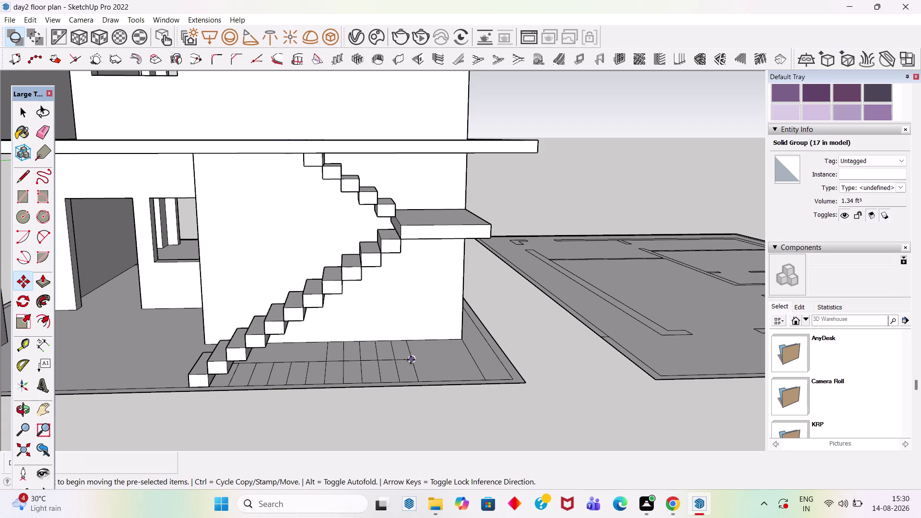
key(space)
scroll(down, 3)
scroll(up, 3)
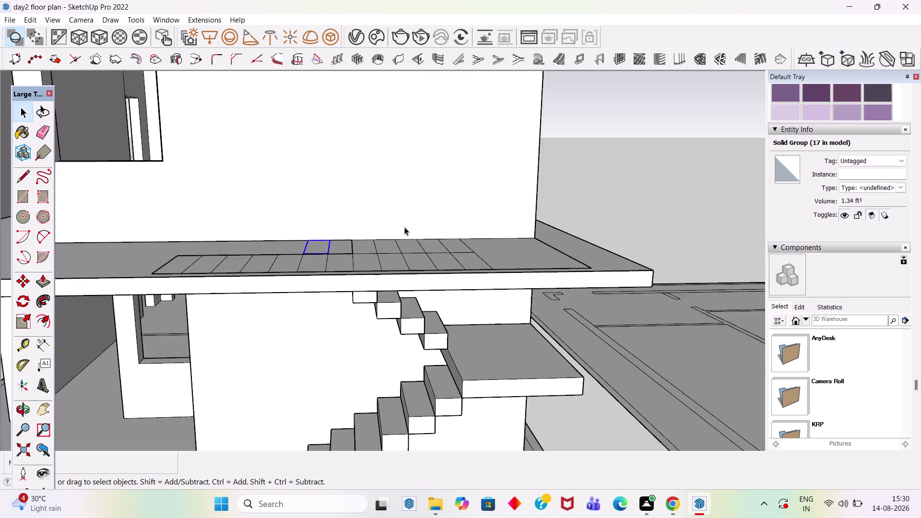
Double-click the slab and orbit in to examine the stray strip on its top.
middle_drag(402, 228, 374, 316)
scroll(up, 3)
double_click(359, 289)
scroll(up, 3)
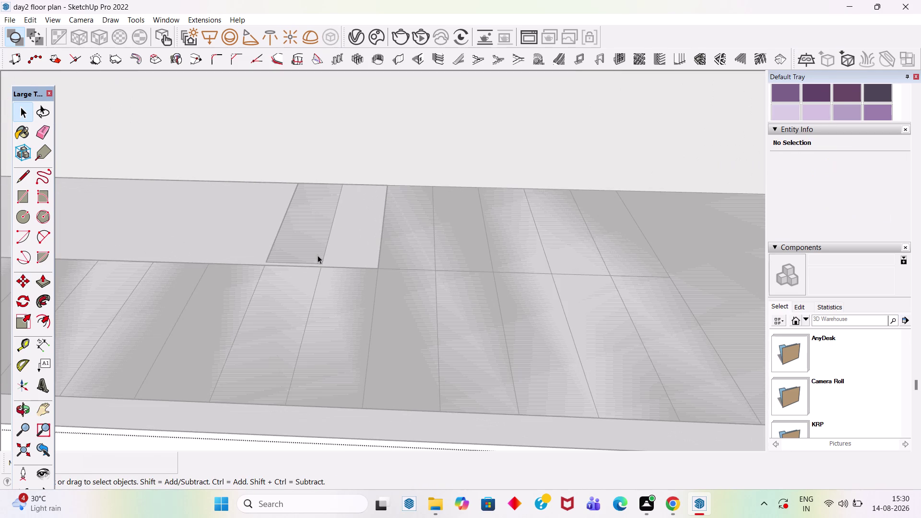
key(r)
scroll(up, 3)
middle_drag(375, 246, 341, 338)
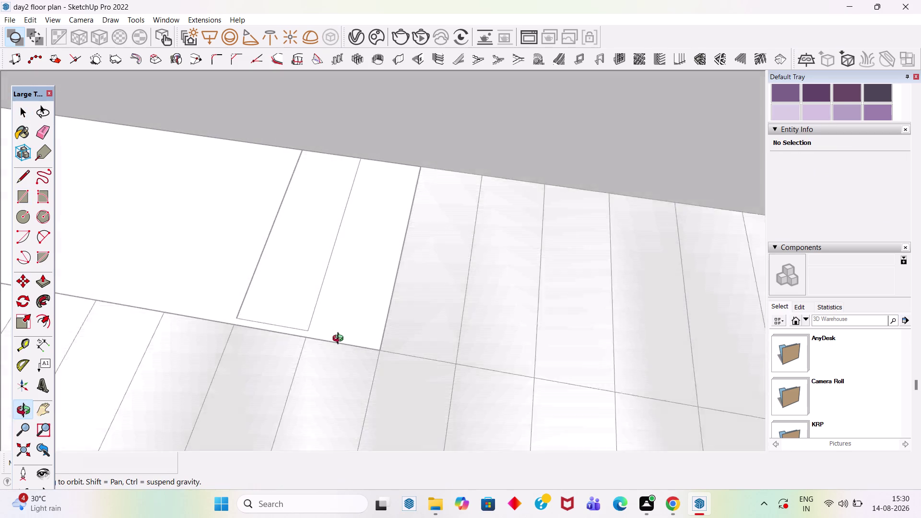
middle_drag(341, 338, 331, 351)
scroll(down, 3)
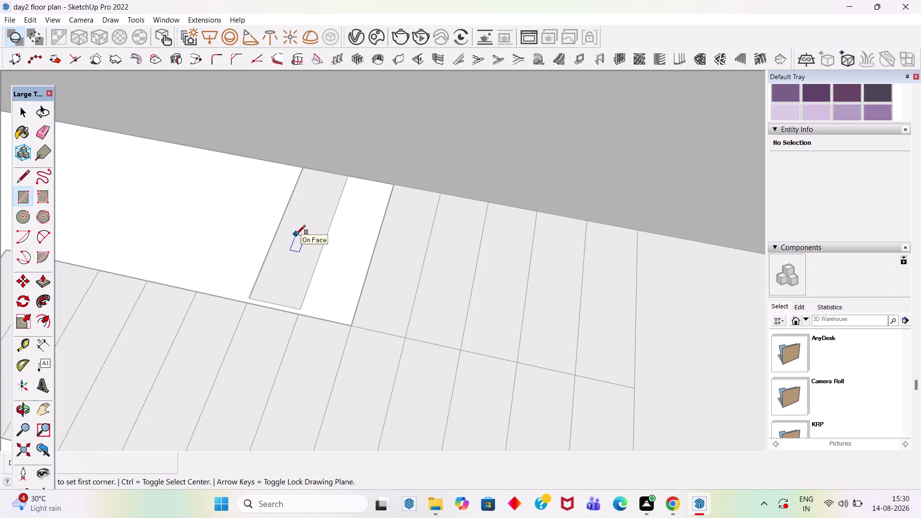
scroll(down, 3)
Orbit beneath the slab to inspect the landing and upper flight, then back above.
middle_drag(314, 285, 310, 73)
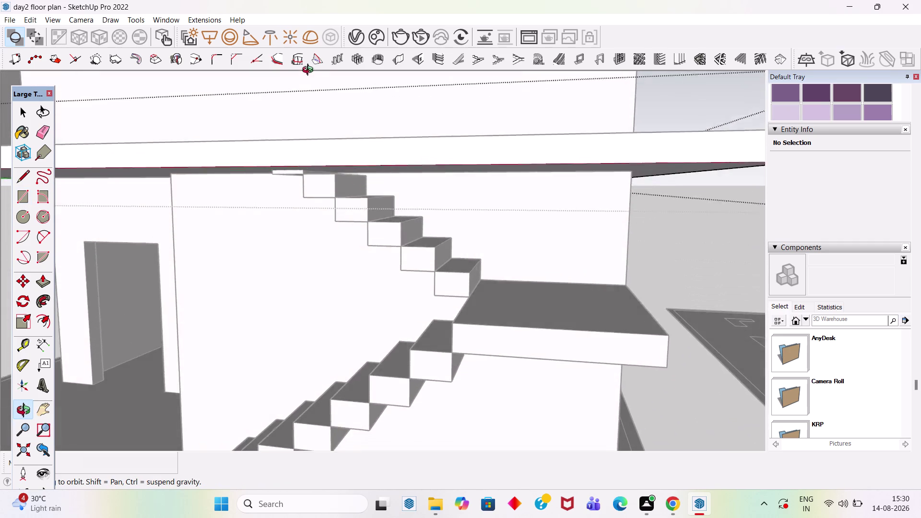
middle_drag(310, 73, 130, 113)
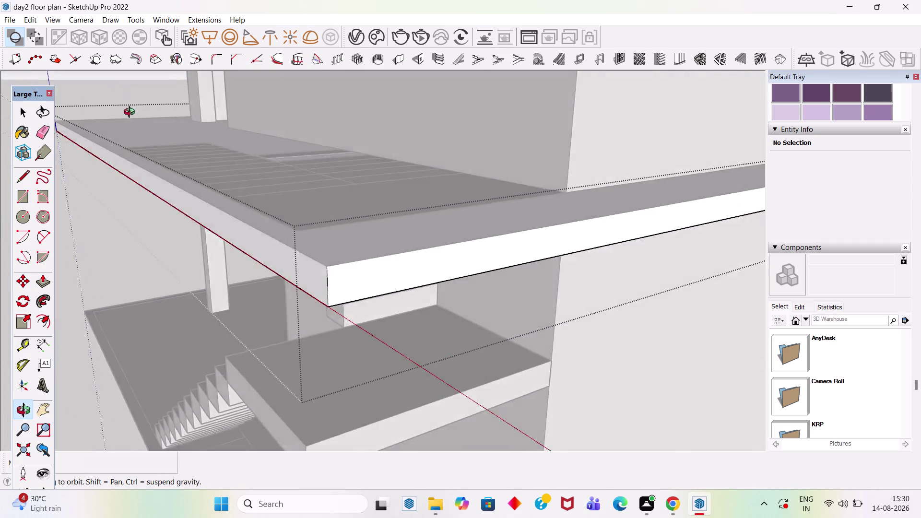
middle_drag(130, 113, 611, 69)
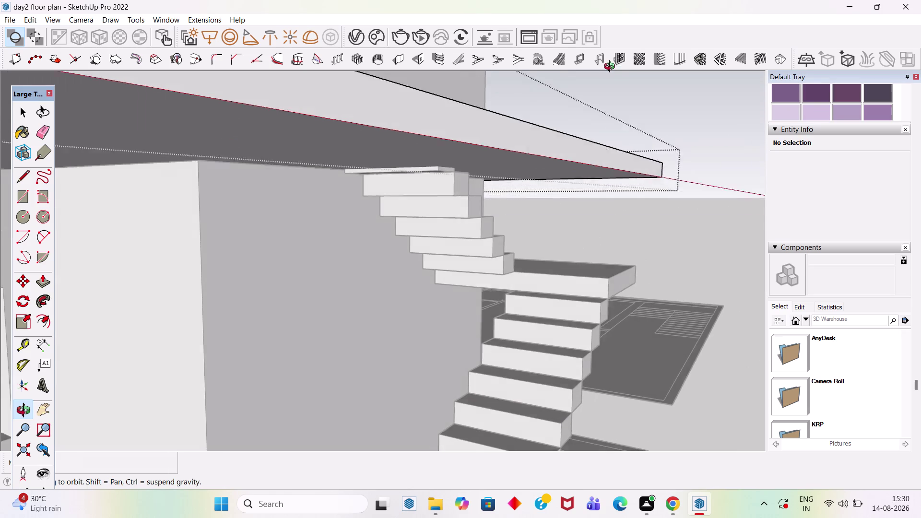
middle_drag(610, 69, 595, 14)
scroll(up, 3)
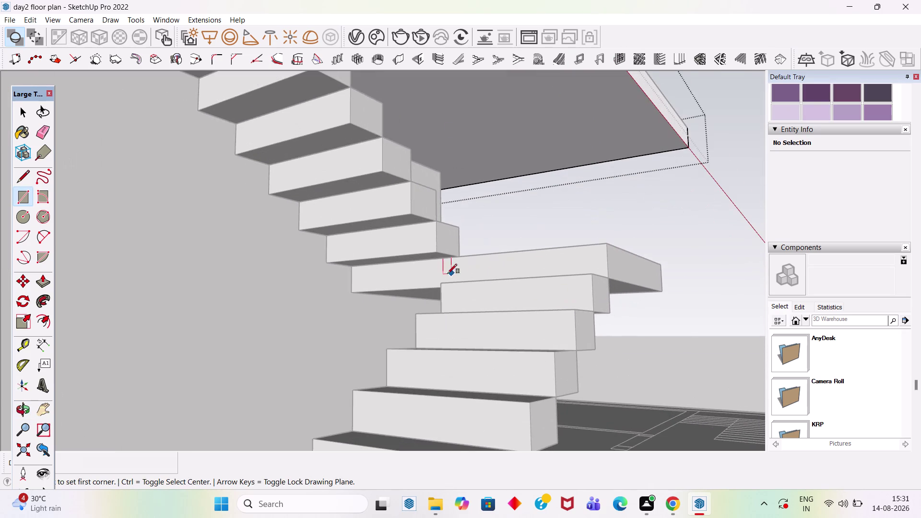
scroll(up, 3)
middle_drag(521, 226, 240, 329)
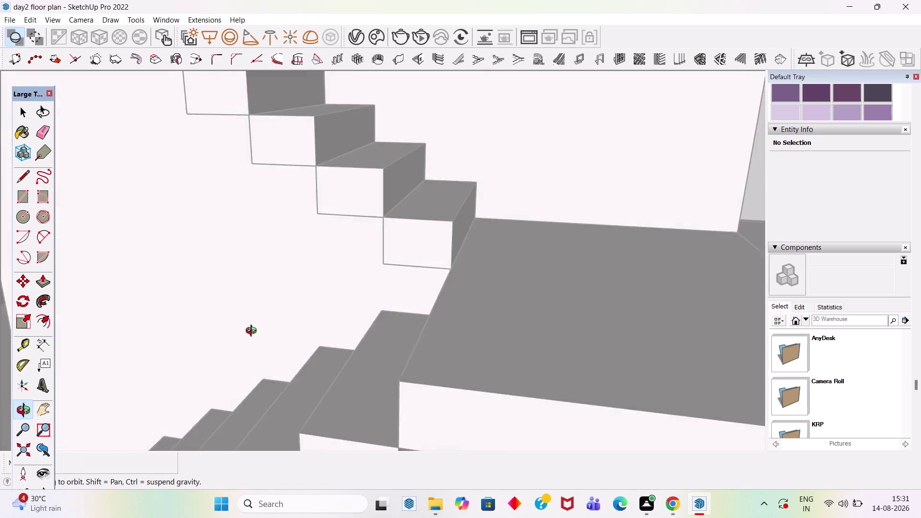
middle_drag(241, 329, 284, 338)
scroll(up, 3)
scroll(down, 3)
middle_drag(444, 278, 339, 351)
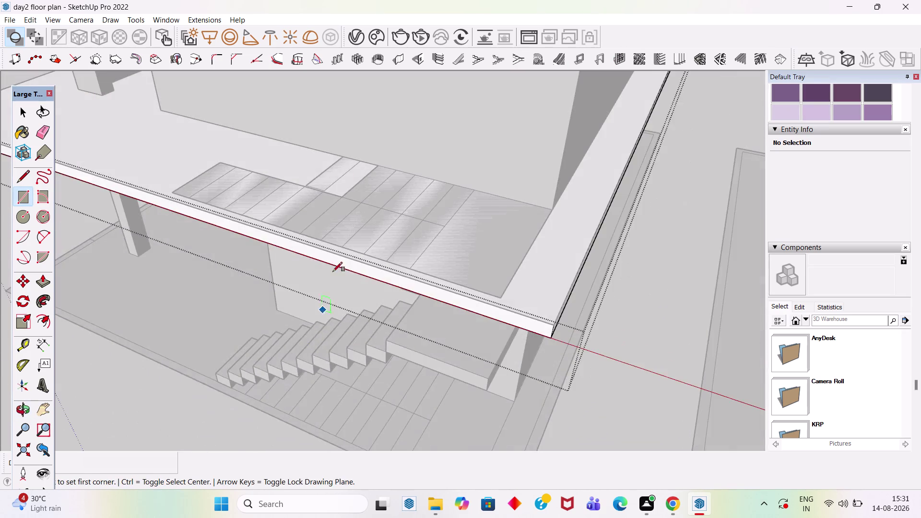
scroll(up, 3)
Select the slab face, its edges and the short stray edge on the slab top.
key(space)
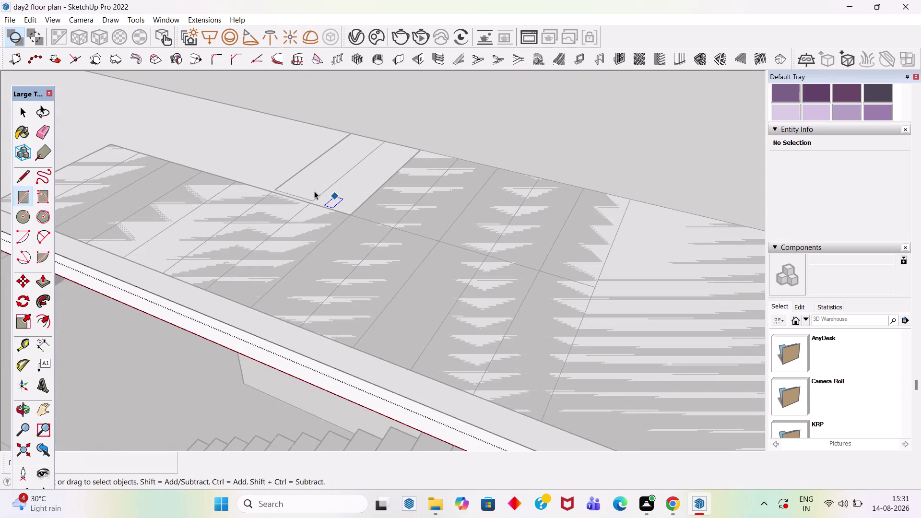
scroll(up, 3)
click(305, 202)
scroll(up, 3)
double_click(306, 201)
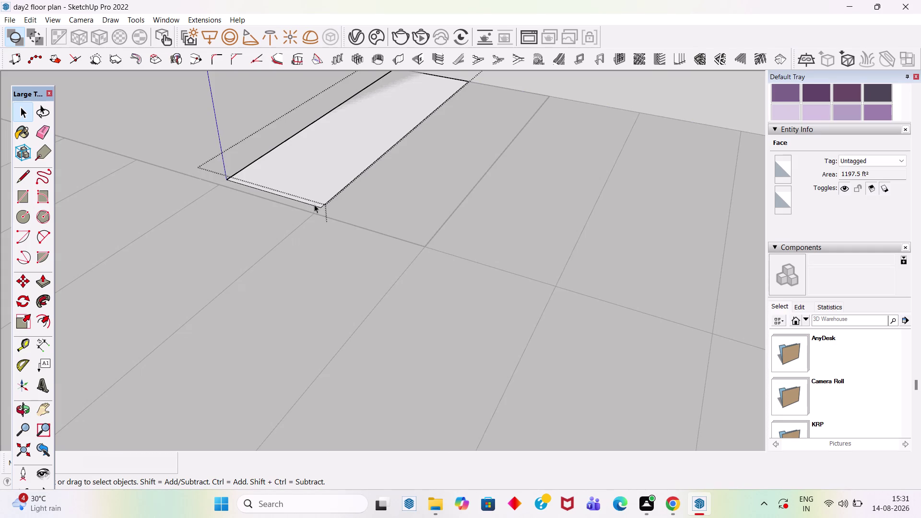
click(315, 204)
scroll(up, 3)
middle_drag(365, 211, 354, 281)
scroll(up, 3)
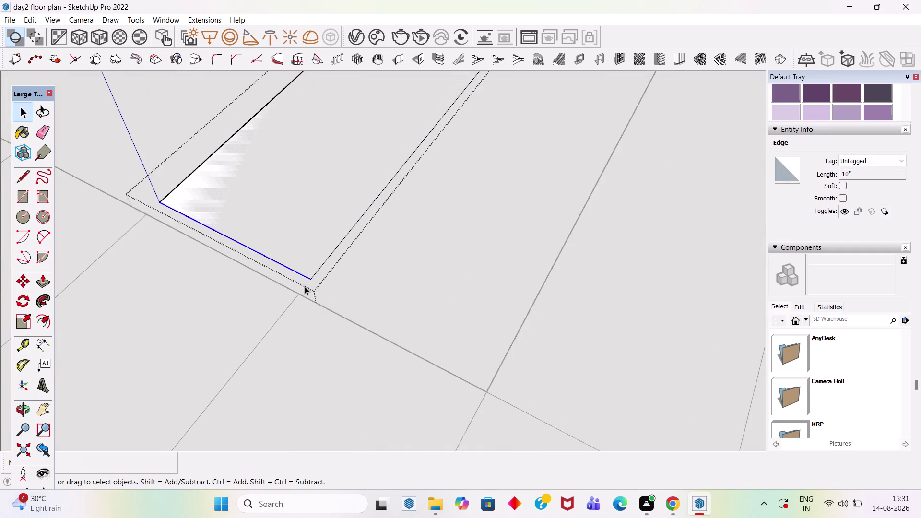
scroll(up, 3)
scroll(down, 3)
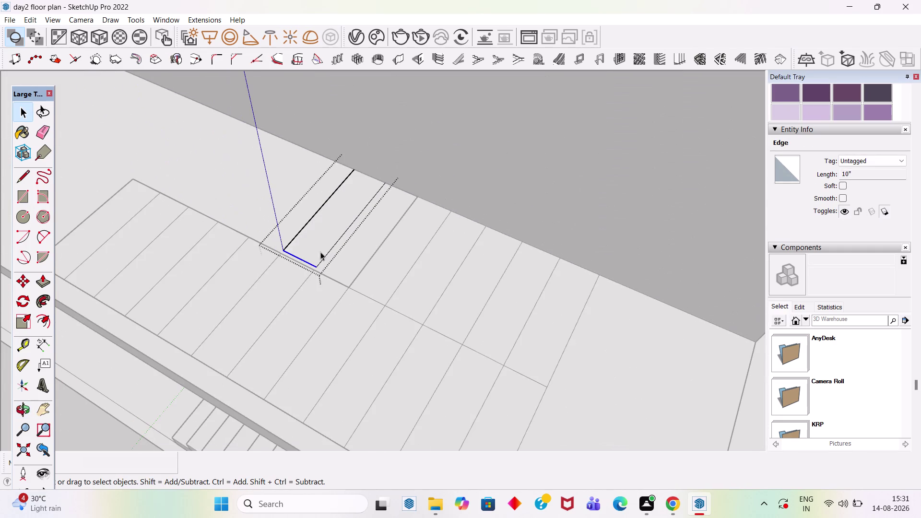
Undo four times to clear the stray edges, then view the slab above the stair.
key(ctrl+z)
key(ctrl+z)
key(ctrl+z)
key(ctrl+z)
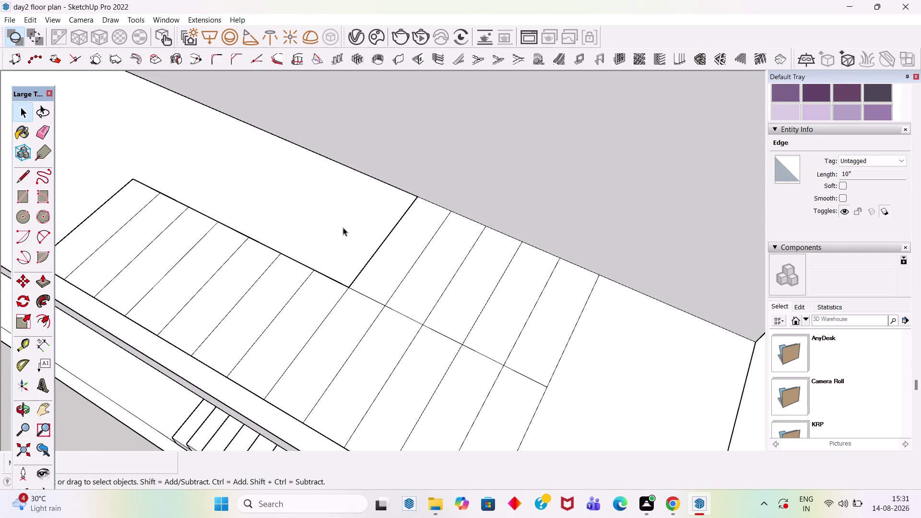
scroll(down, 3)
middle_drag(352, 288, 367, 207)
scroll(down, 3)
scroll(up, 3)
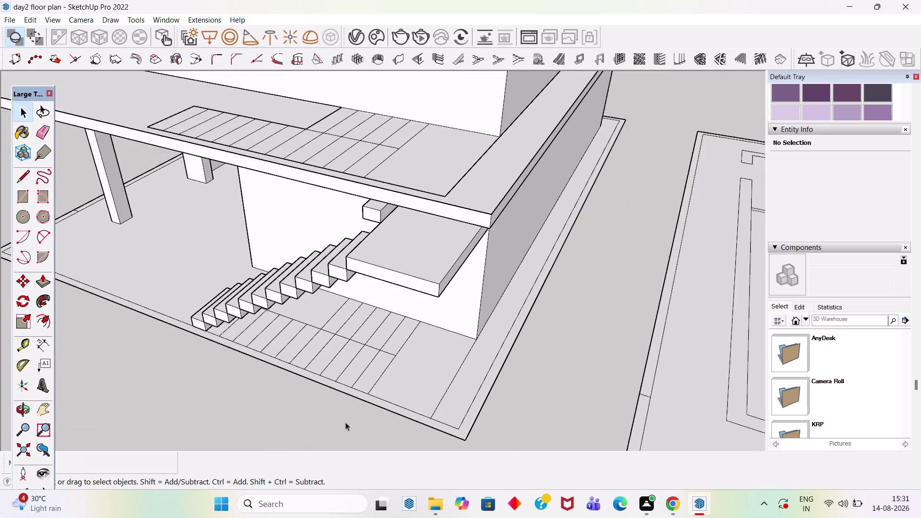
scroll(up, 3)
middle_drag(350, 356, 501, 286)
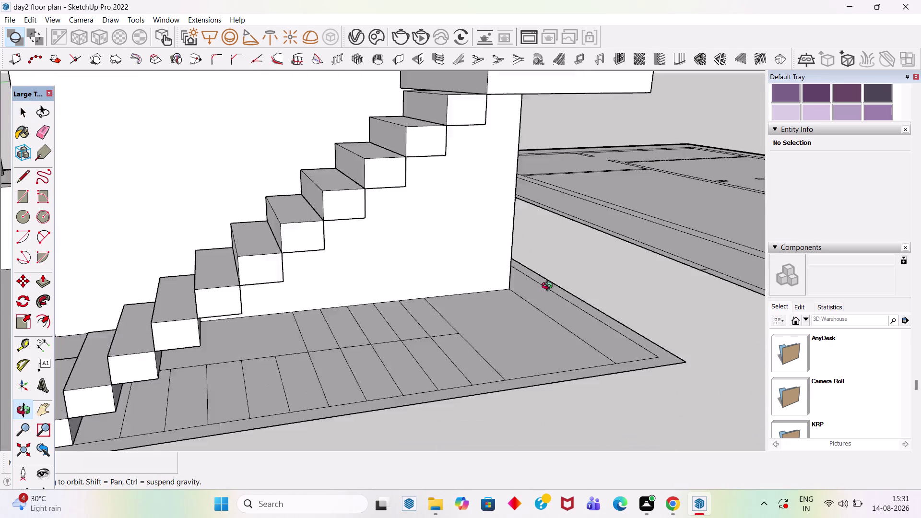
middle_drag(501, 286, 686, 300)
middle_drag(412, 339, 574, 316)
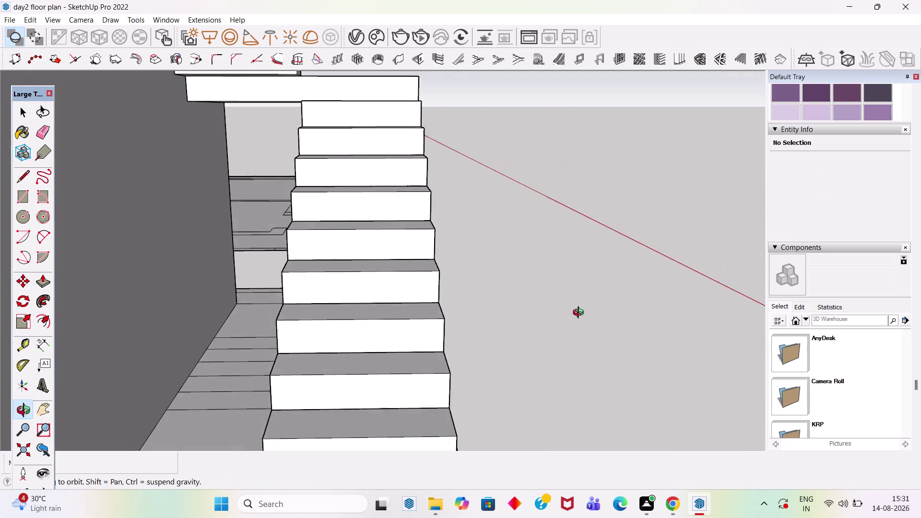
middle_drag(574, 316, 603, 213)
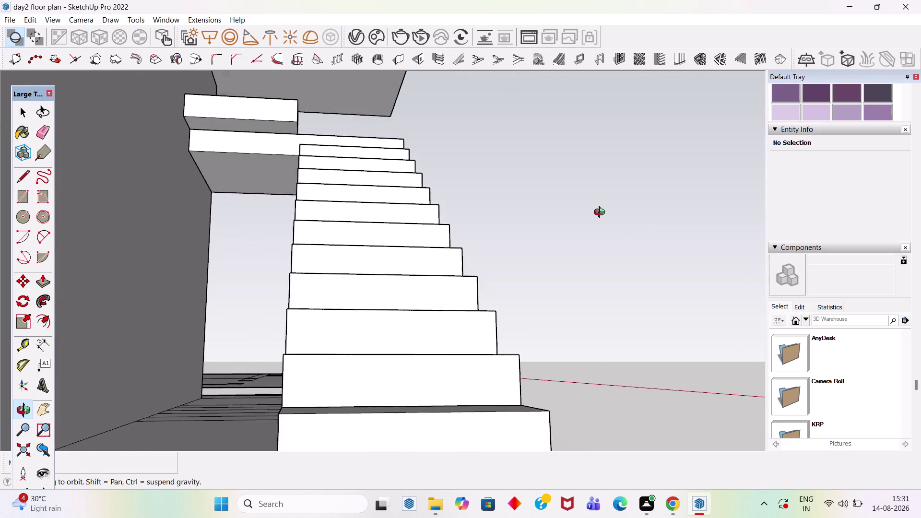
middle_drag(602, 213, 503, 354)
scroll(down, 3)
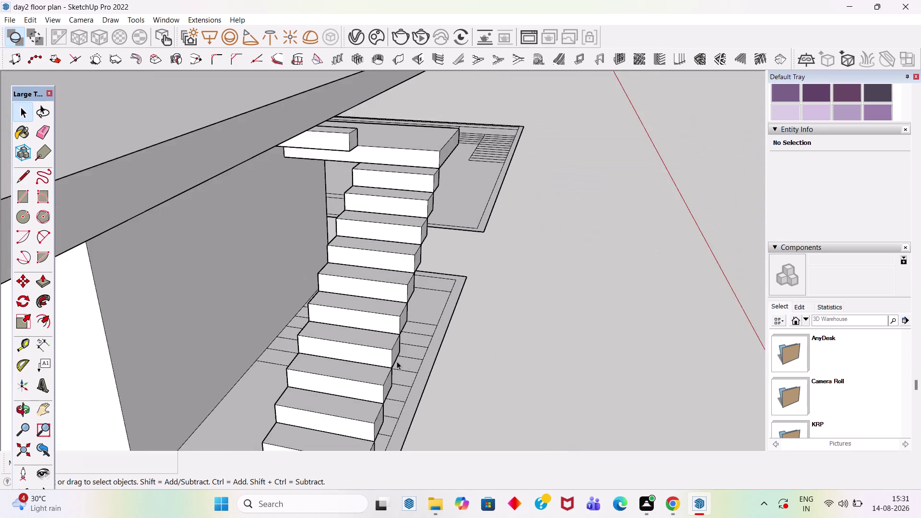
scroll(down, 3)
middle_drag(477, 297, 308, 300)
scroll(up, 3)
scroll(up, 3)
middle_drag(520, 344, 439, 349)
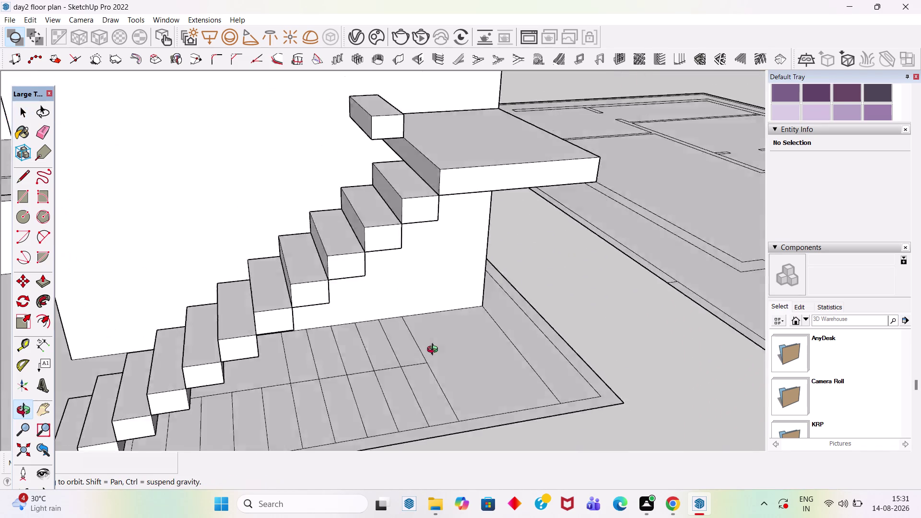
middle_drag(439, 349, 281, 385)
scroll(up, 3)
middle_drag(468, 365, 335, 360)
scroll(up, 3)
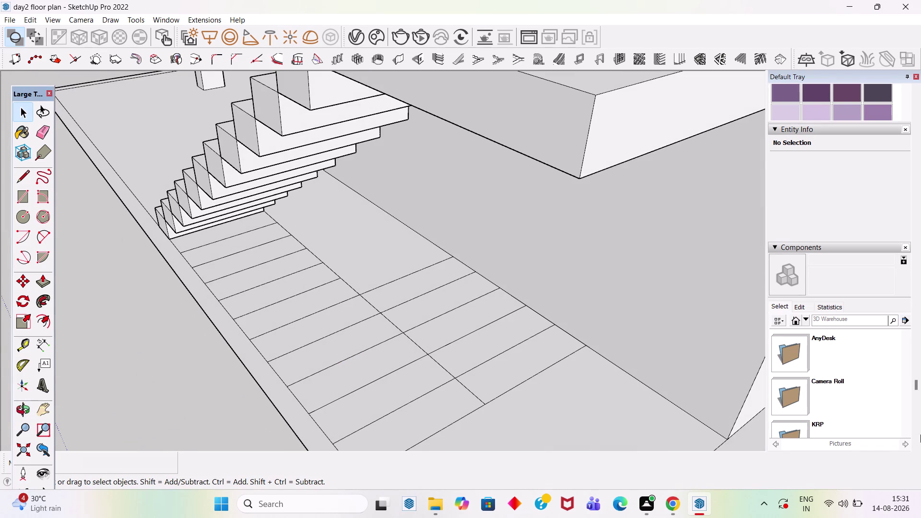